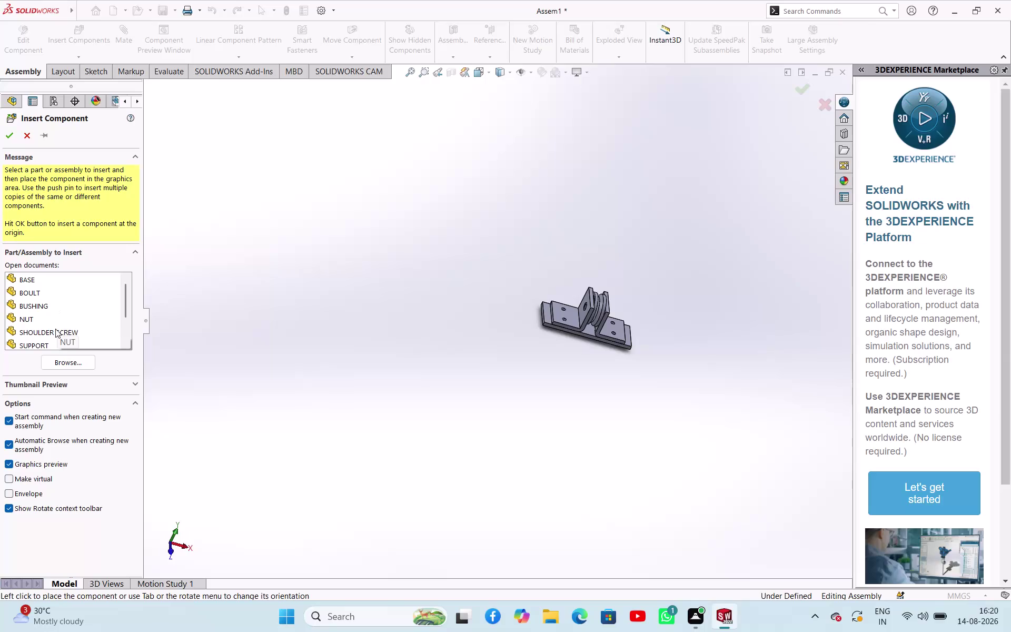
Insert the SHOULDER SCREW part from file and drop it below the base.
click(52, 331)
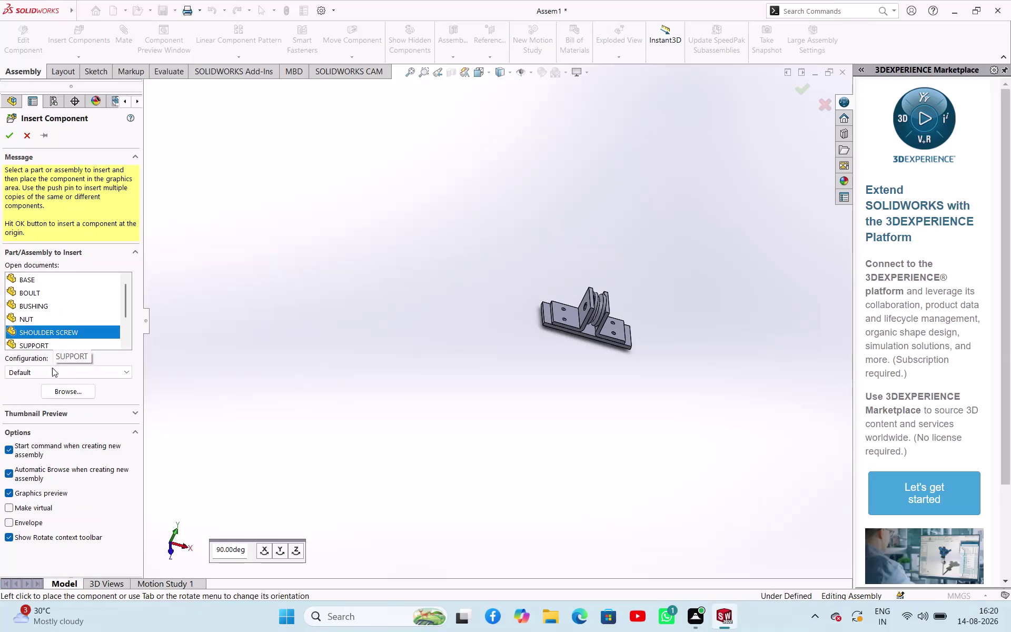
click(52, 391)
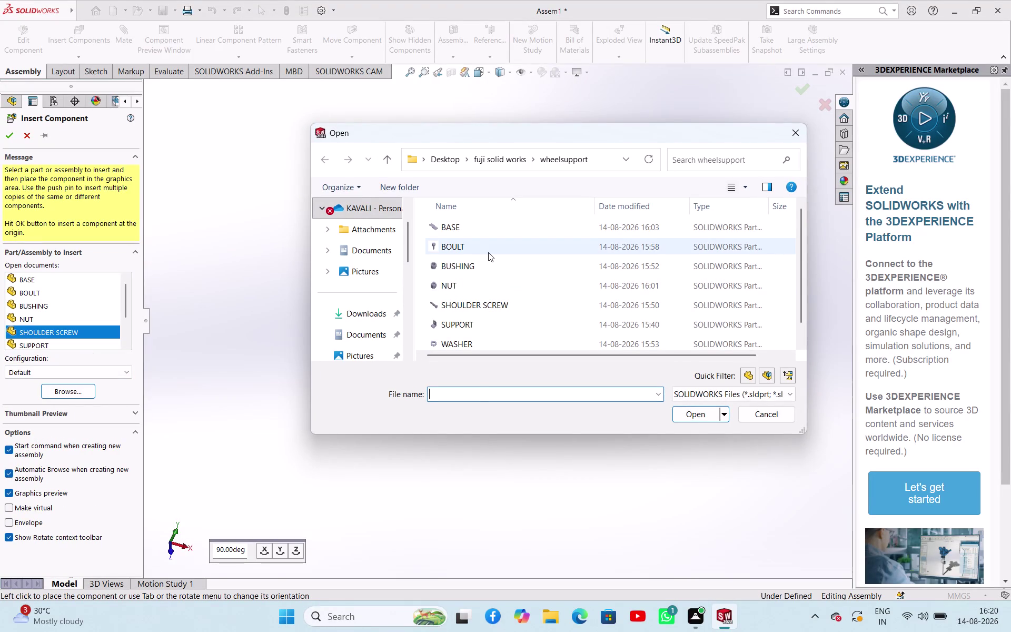
click(483, 301)
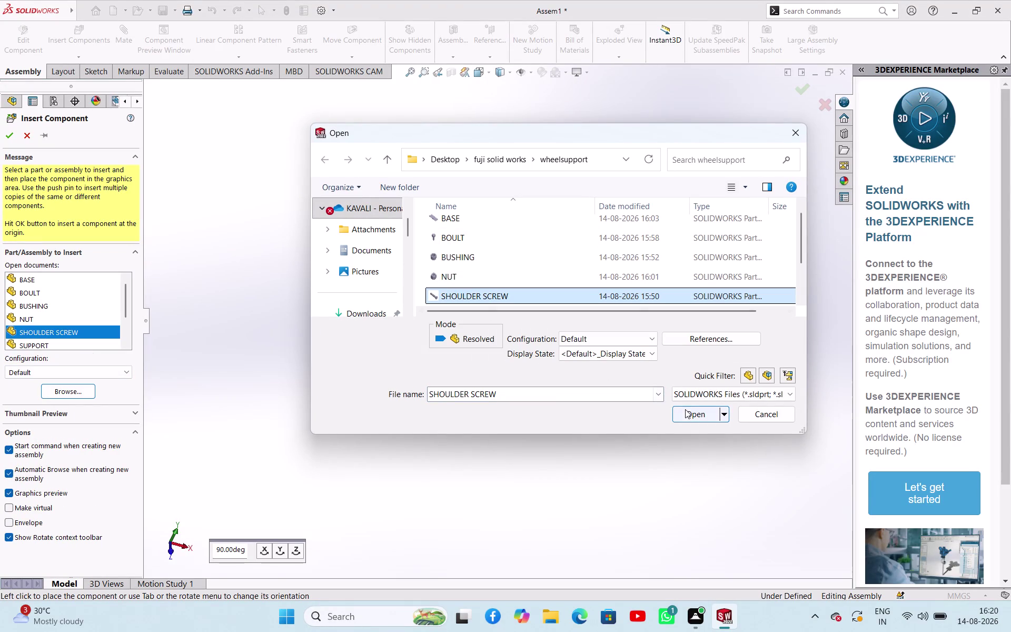
click(688, 411)
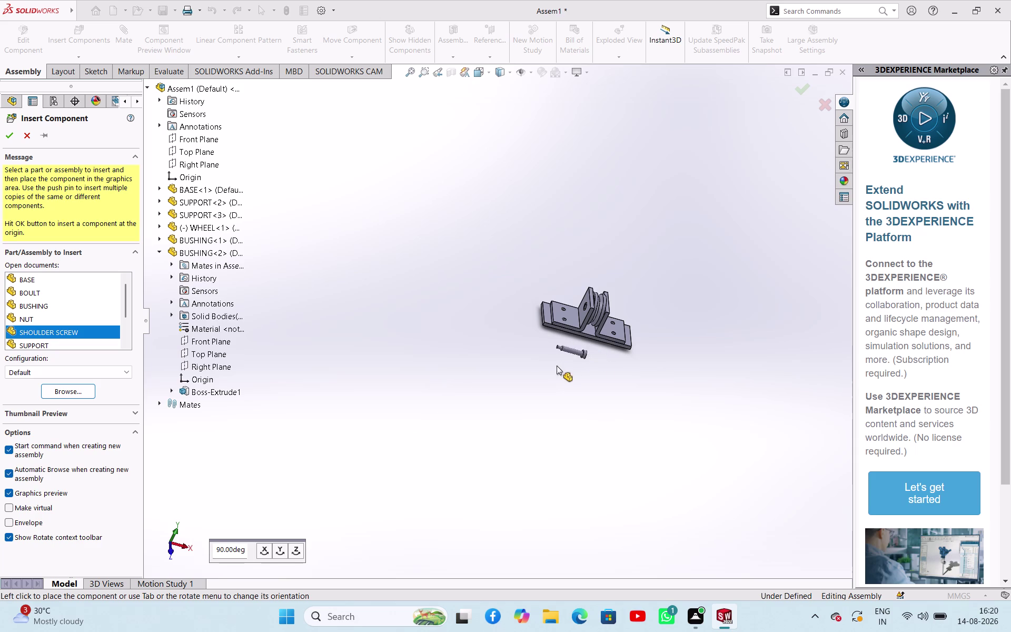
click(551, 369)
Mate the shoulder screw shank concentric with the bushing hole in the support.
scroll(up, 3)
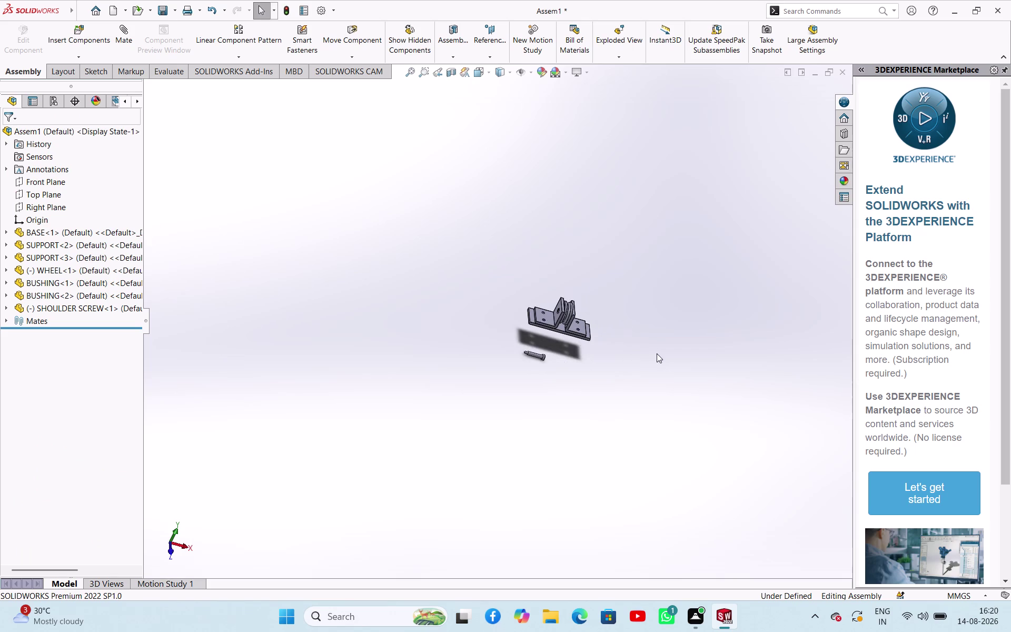
scroll(up, 3)
middle_drag(654, 328, 643, 271)
scroll(down, 3)
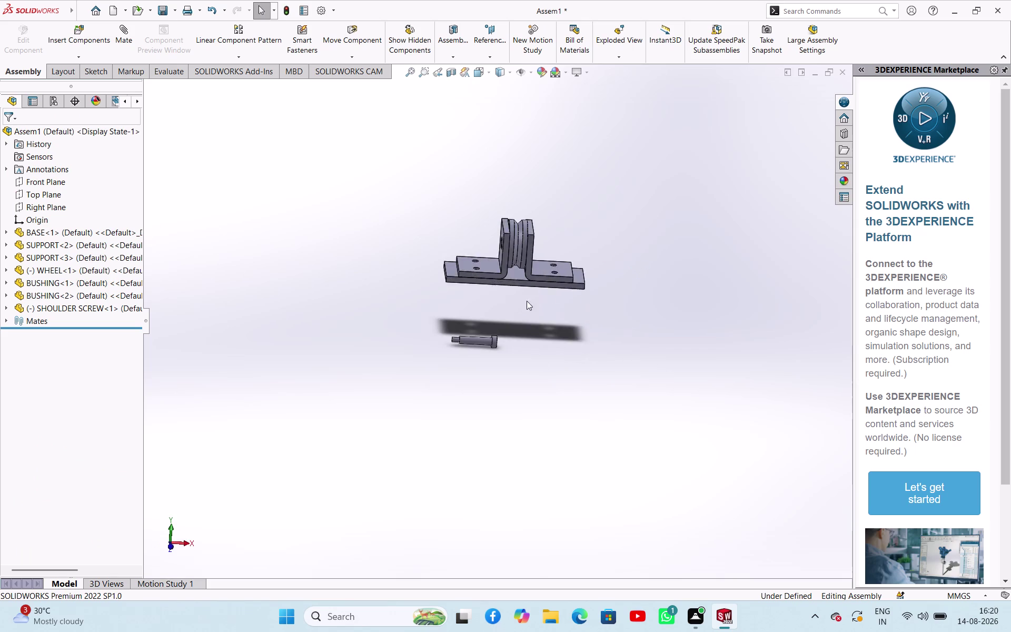
scroll(down, 3)
scroll(down, 3)
scroll(up, 3)
scroll(down, 3)
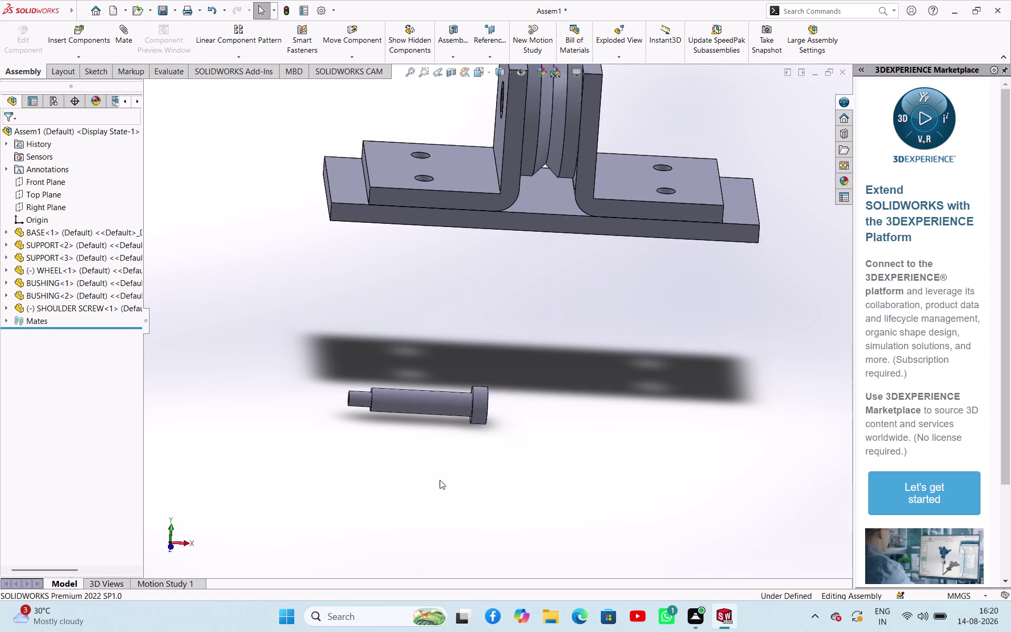
click(433, 399)
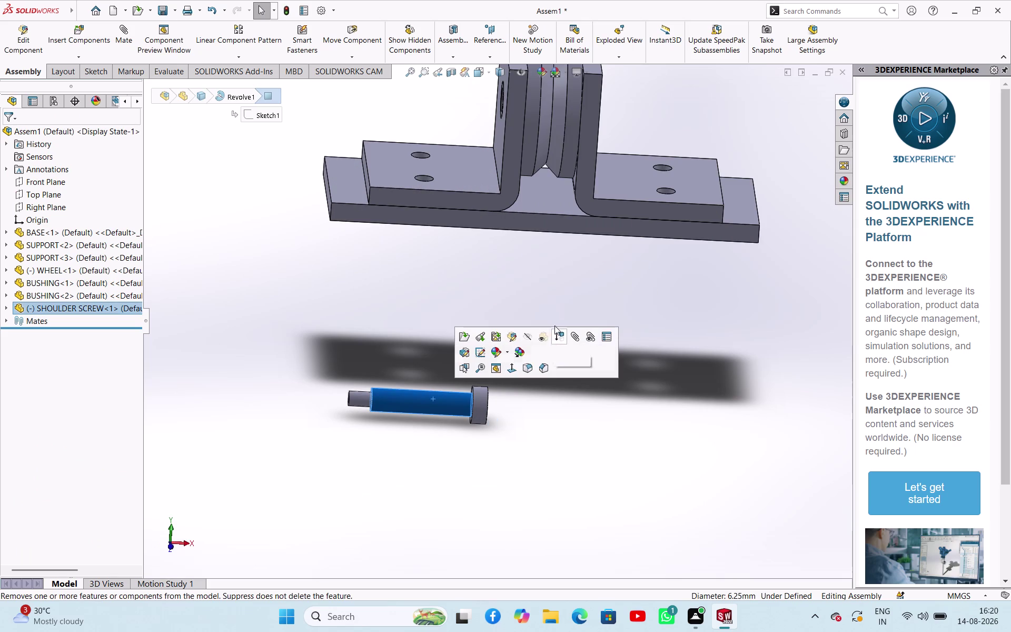
middle_drag(628, 103, 569, 127)
middle_drag(582, 118, 530, 147)
scroll(down, 3)
scroll(down, 3)
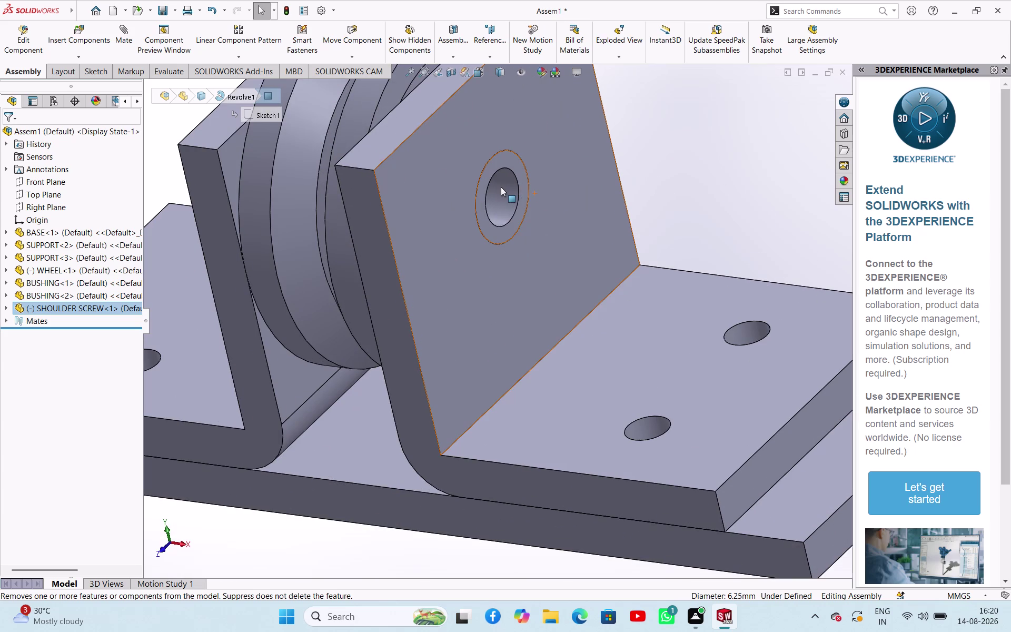
click(507, 191)
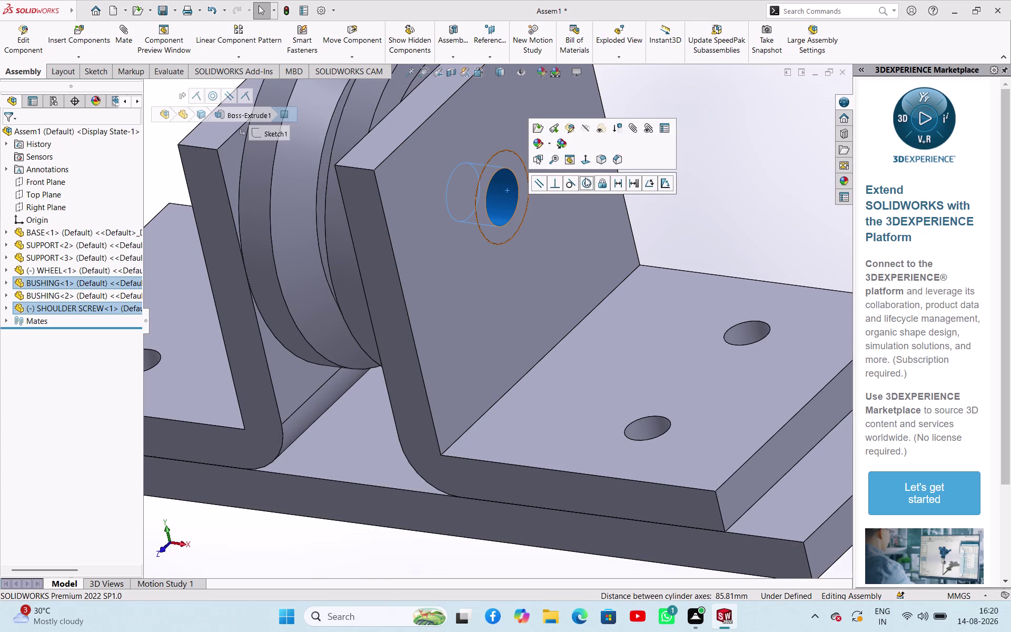
click(587, 178)
click(699, 123)
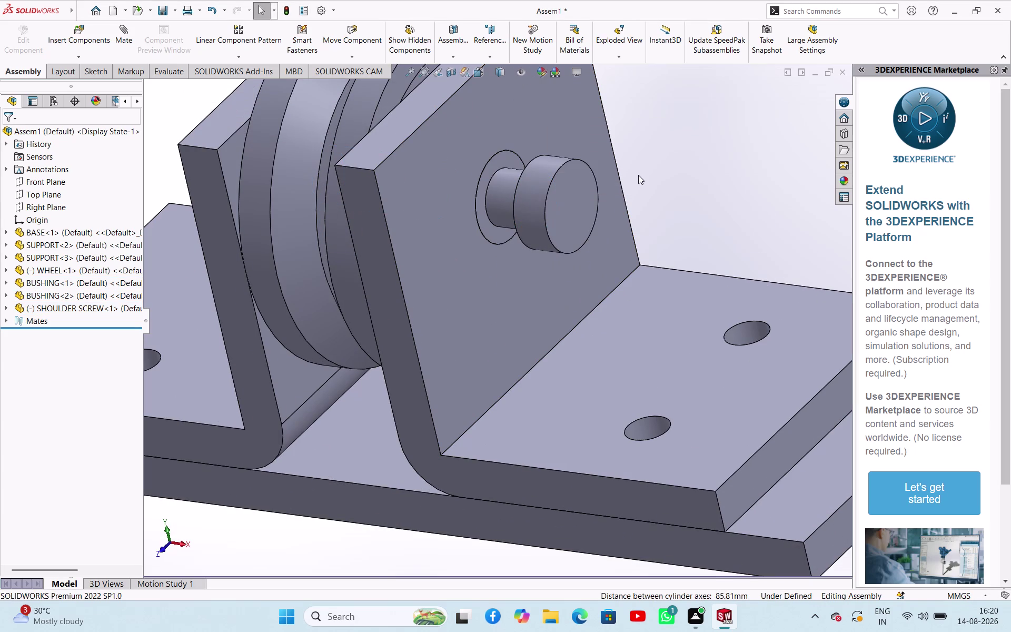
Make the screw head underside coincident with the bushing's end face.
middle_drag(643, 174, 714, 202)
scroll(down, 3)
scroll(up, 3)
middle_drag(726, 163, 663, 149)
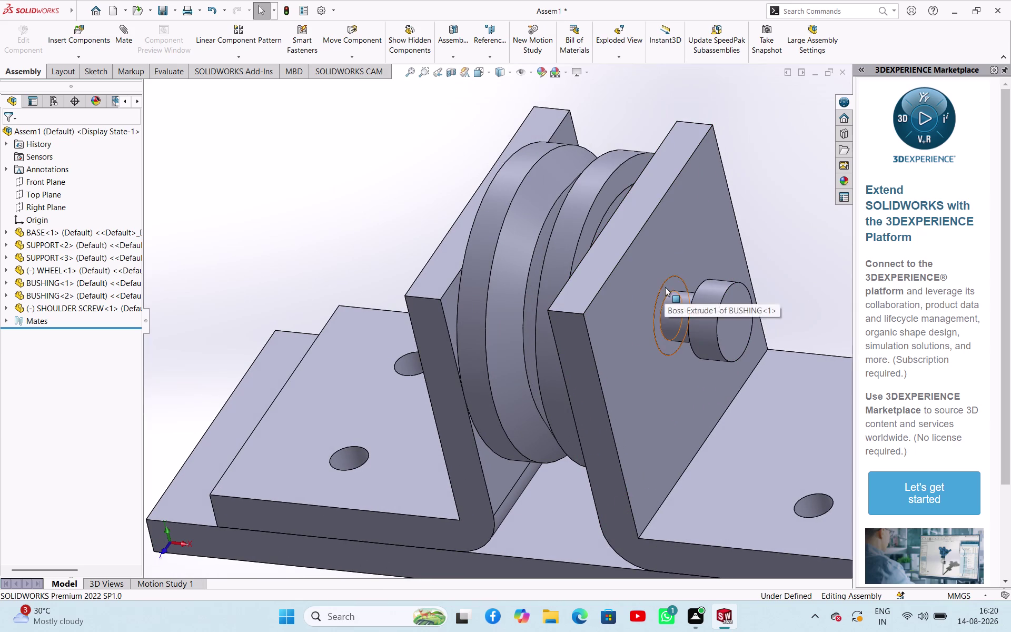
click(666, 287)
middle_drag(746, 175, 768, 185)
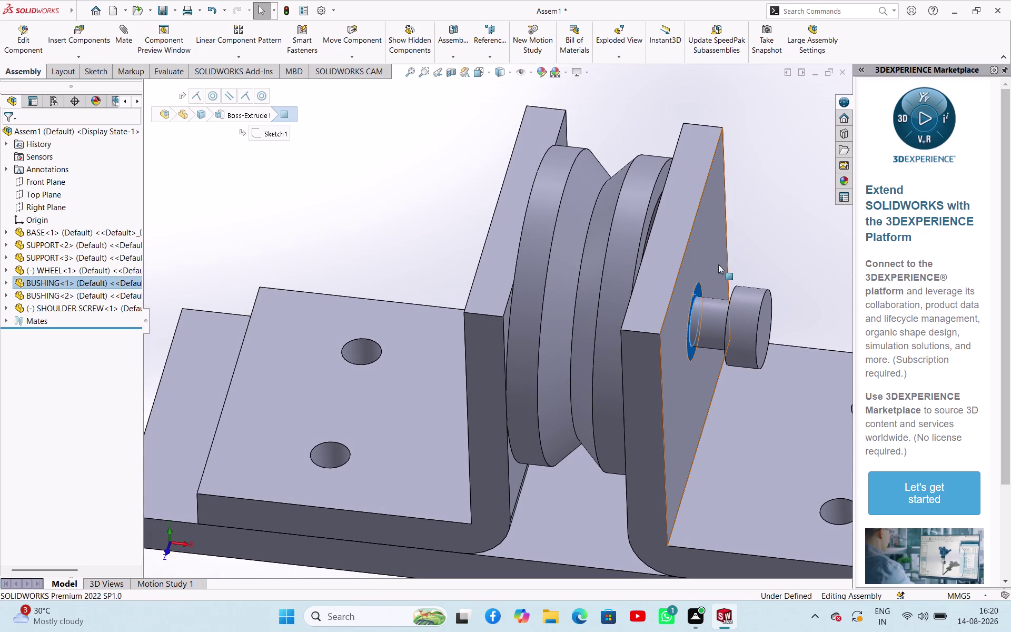
middle_drag(756, 251, 608, 195)
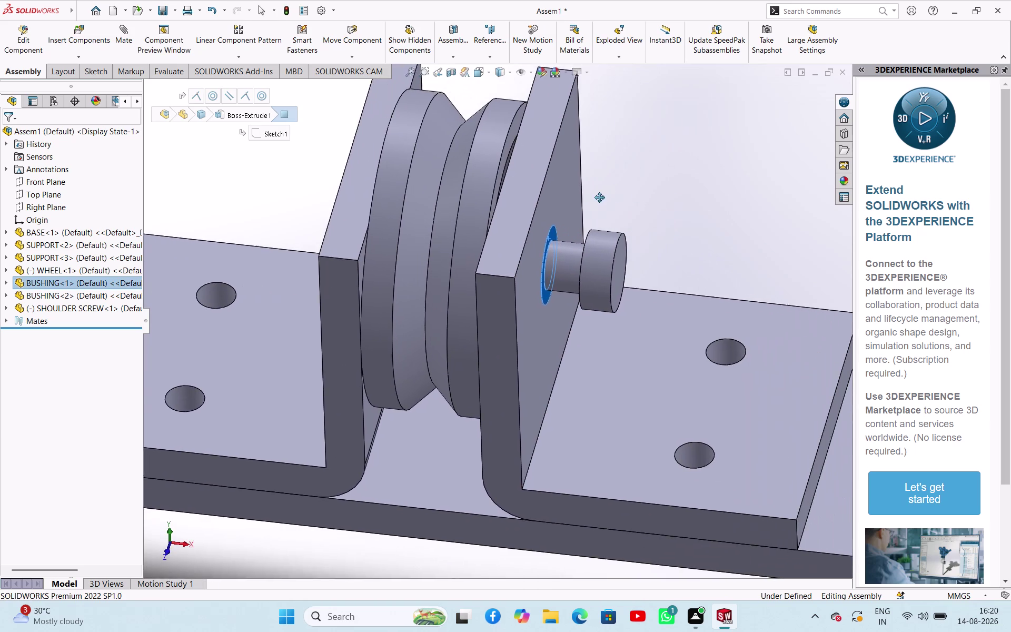
middle_drag(607, 194, 587, 201)
middle_drag(593, 179, 629, 216)
scroll(down, 3)
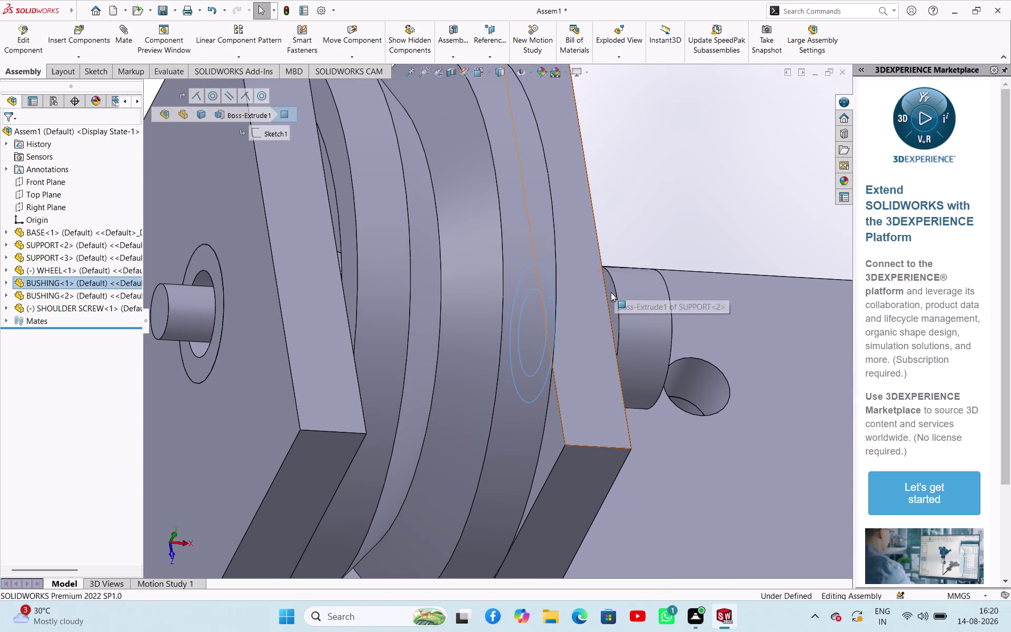
click(610, 291)
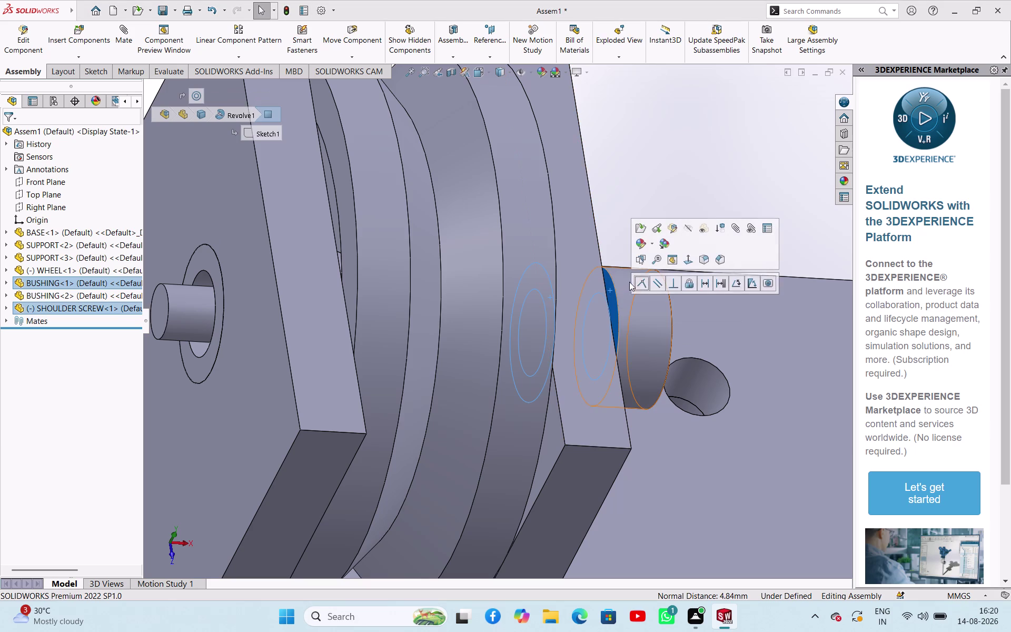
click(640, 282)
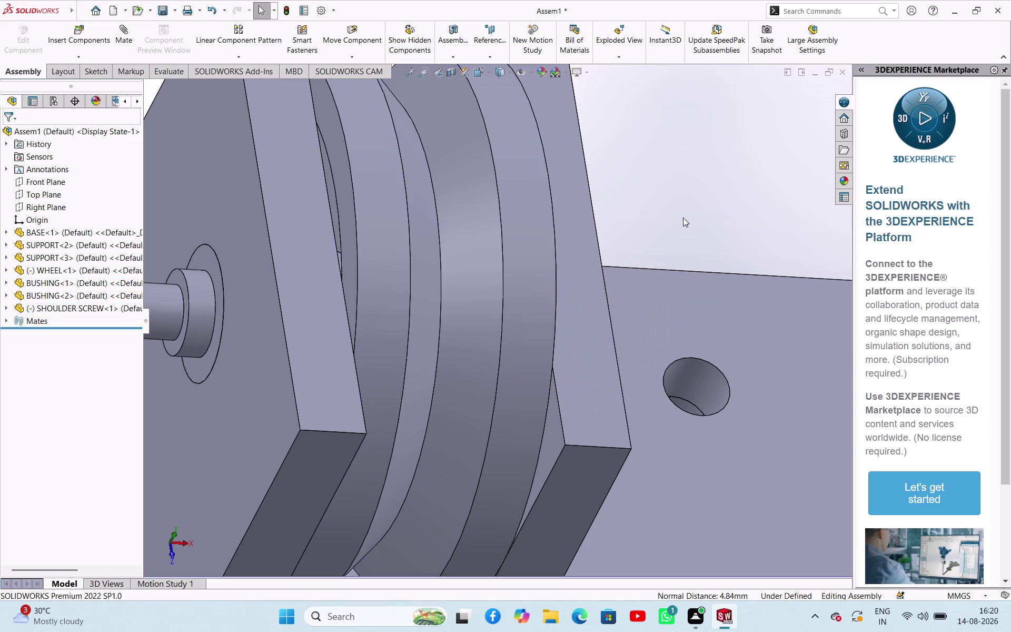
click(691, 184)
scroll(up, 3)
scroll(down, 3)
scroll(up, 3)
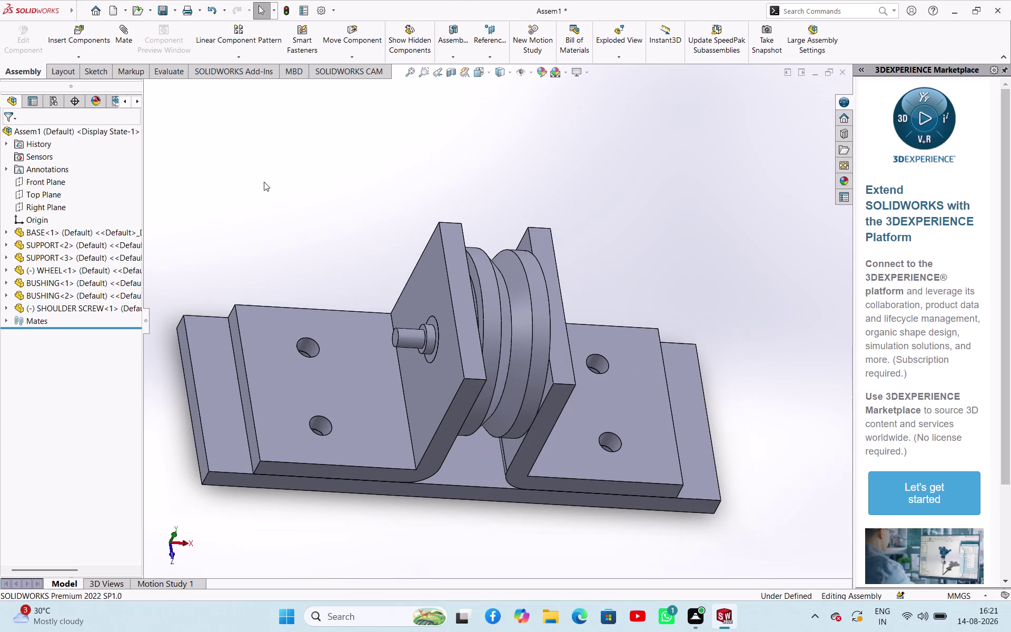
click(125, 44)
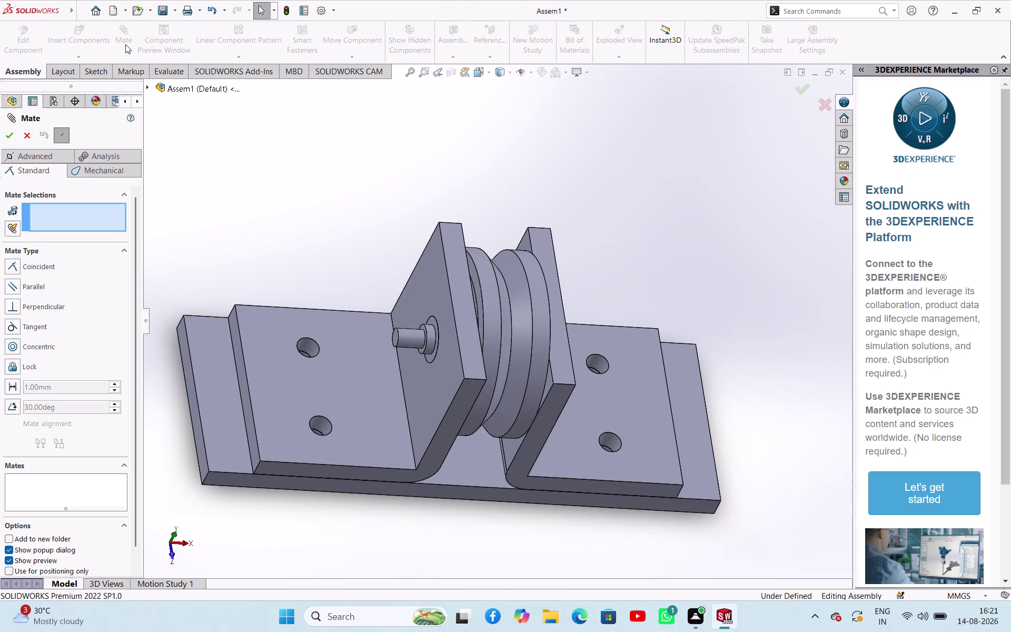
Apply a Parallel mate between SHOULDER SCREW's Top Plane and the assembly Top Plane.
click(146, 87)
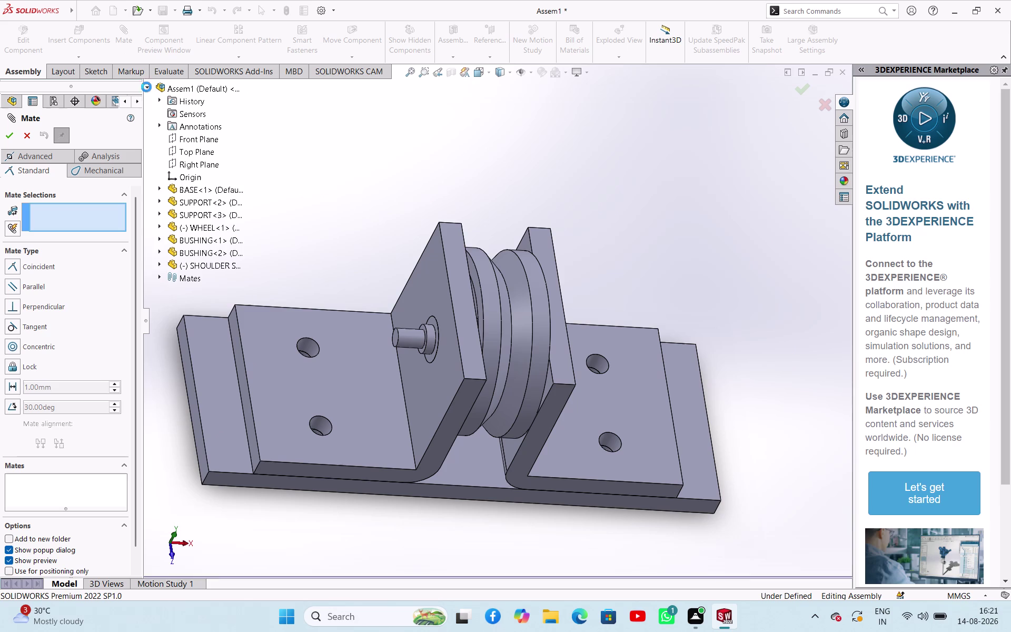
click(159, 261)
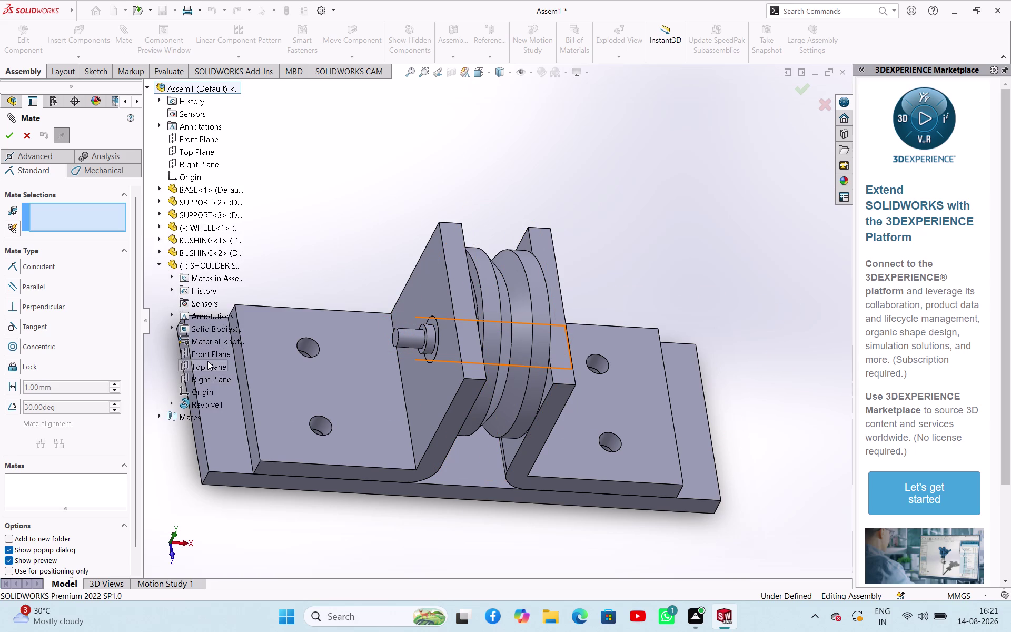
click(208, 361)
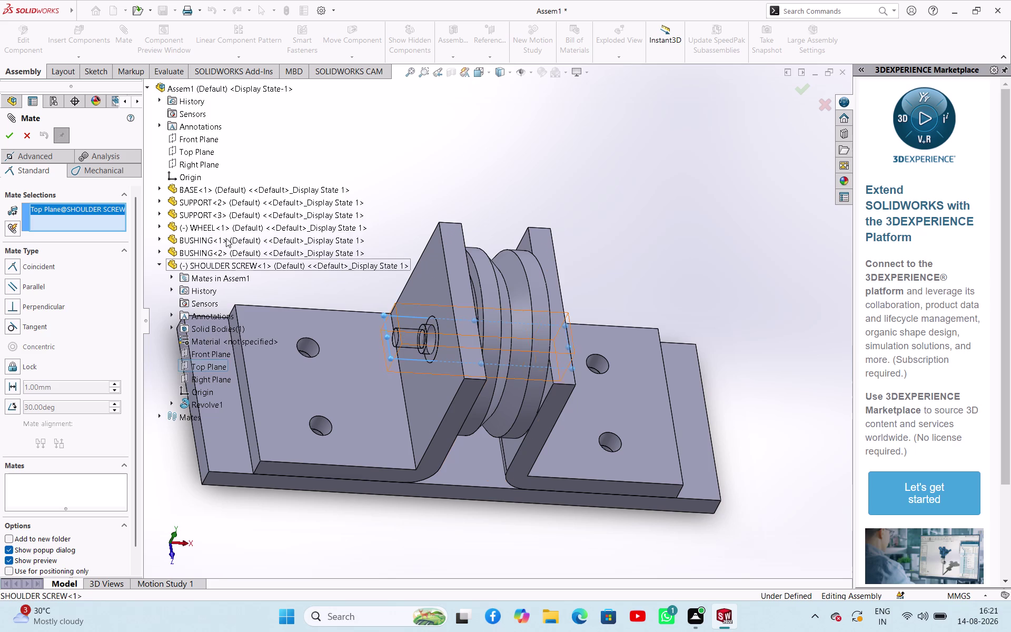
click(196, 153)
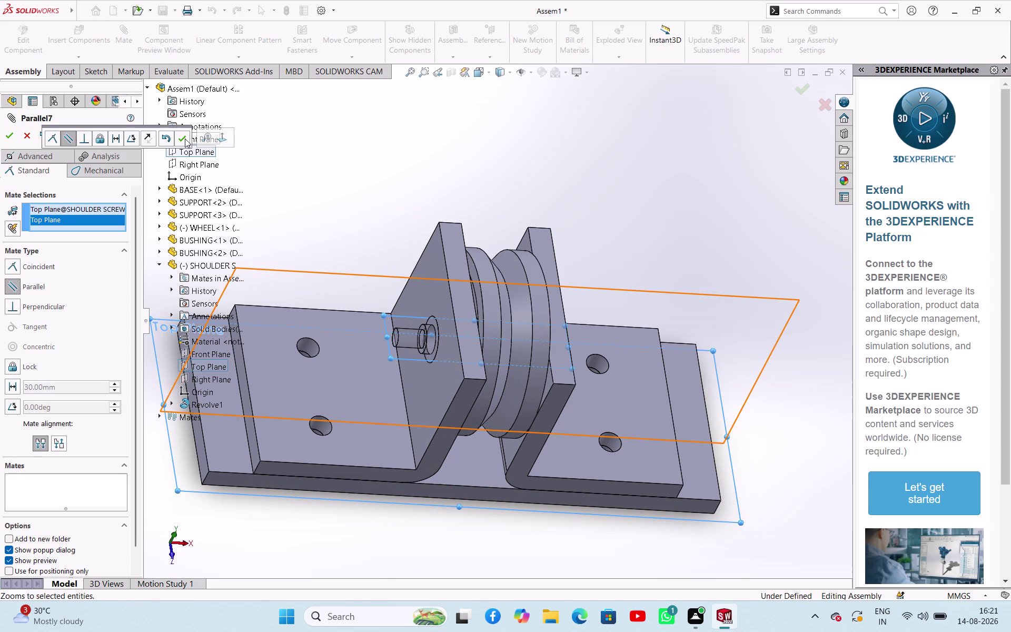
click(185, 139)
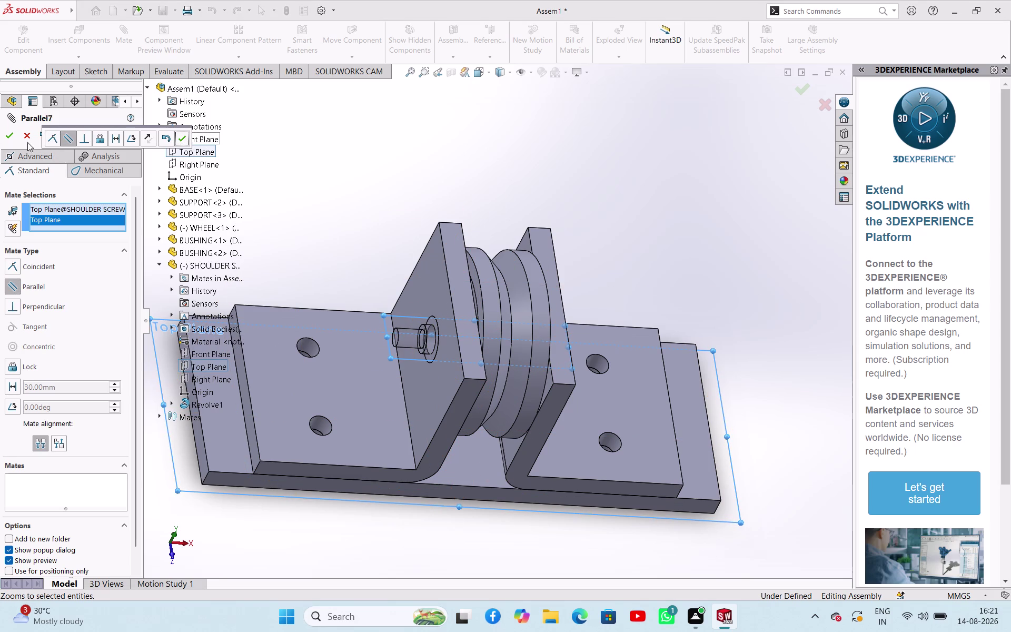
click(25, 134)
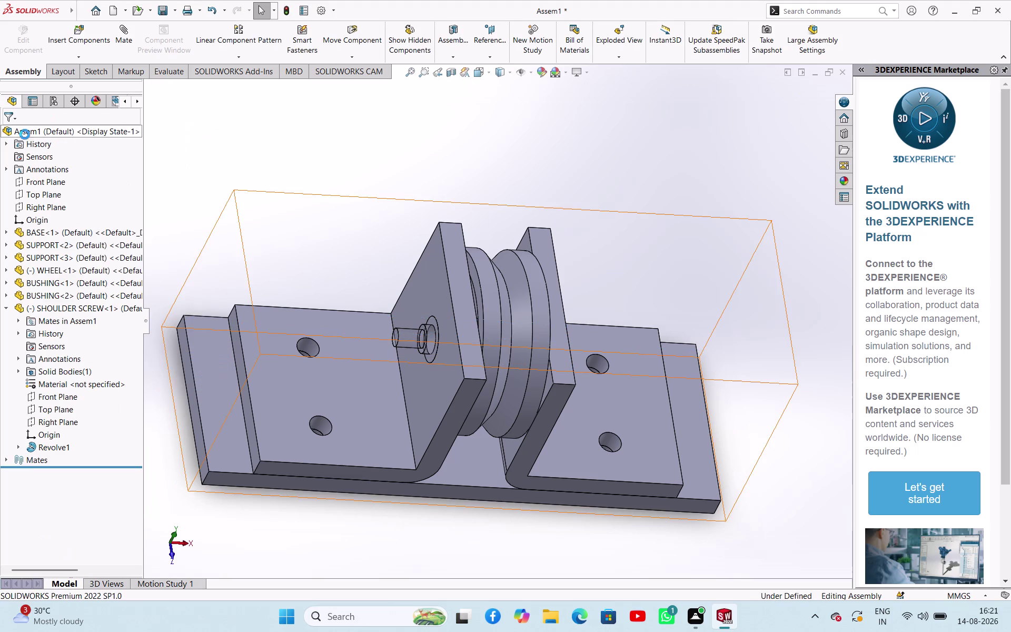
click(314, 183)
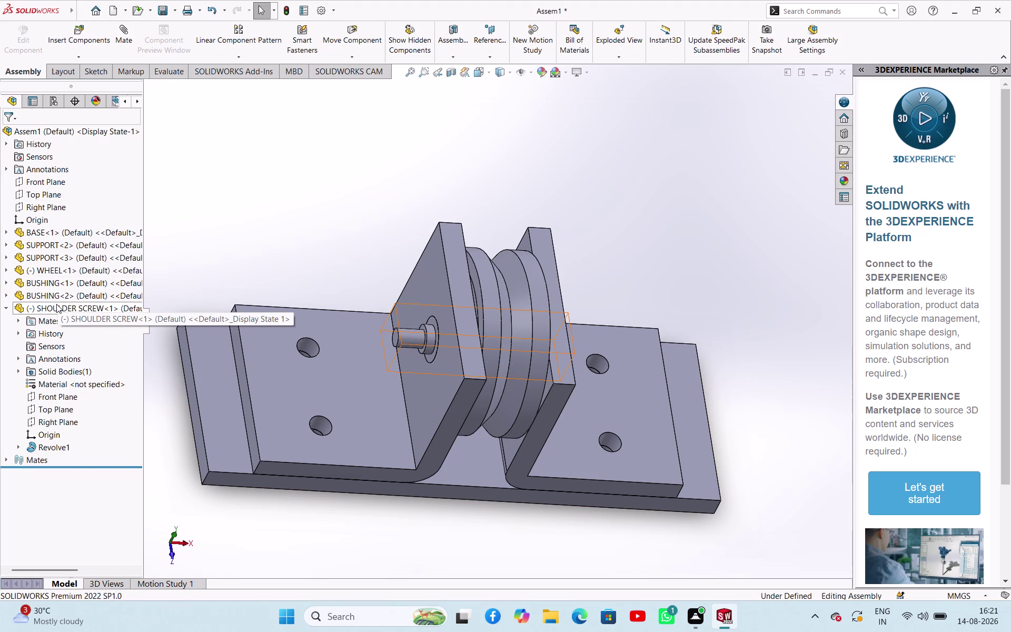
click(132, 45)
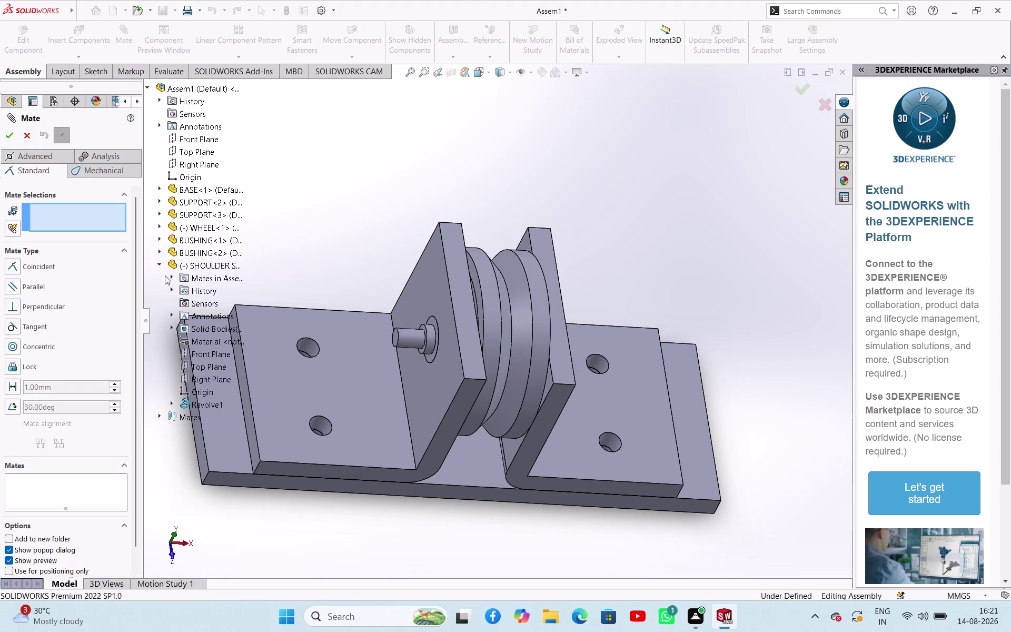
Make the shoulder screw's Front Plane coincident with the assembly Front Plane.
click(202, 358)
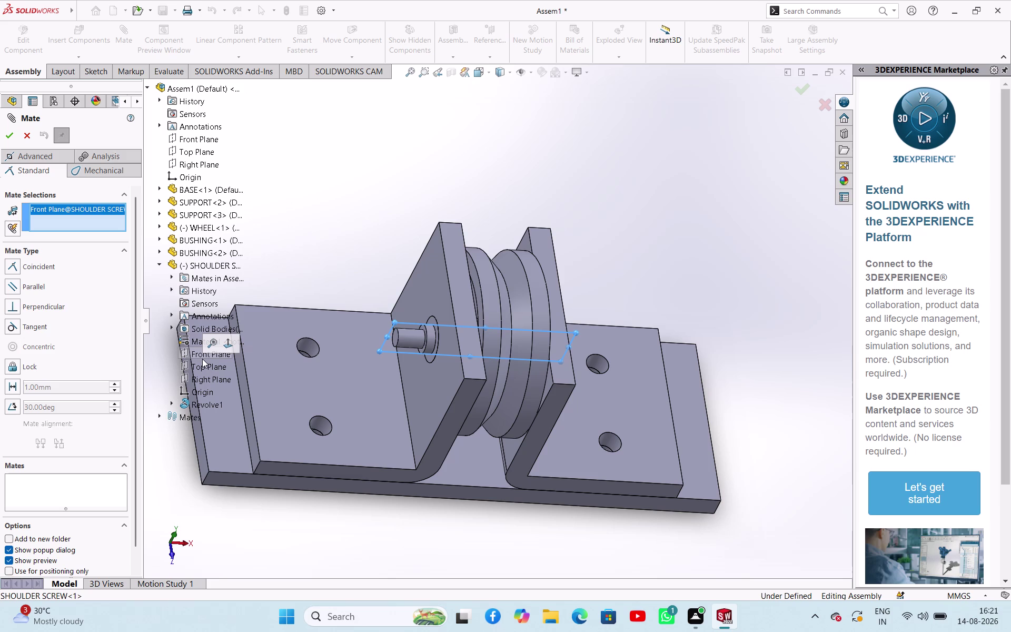
click(197, 140)
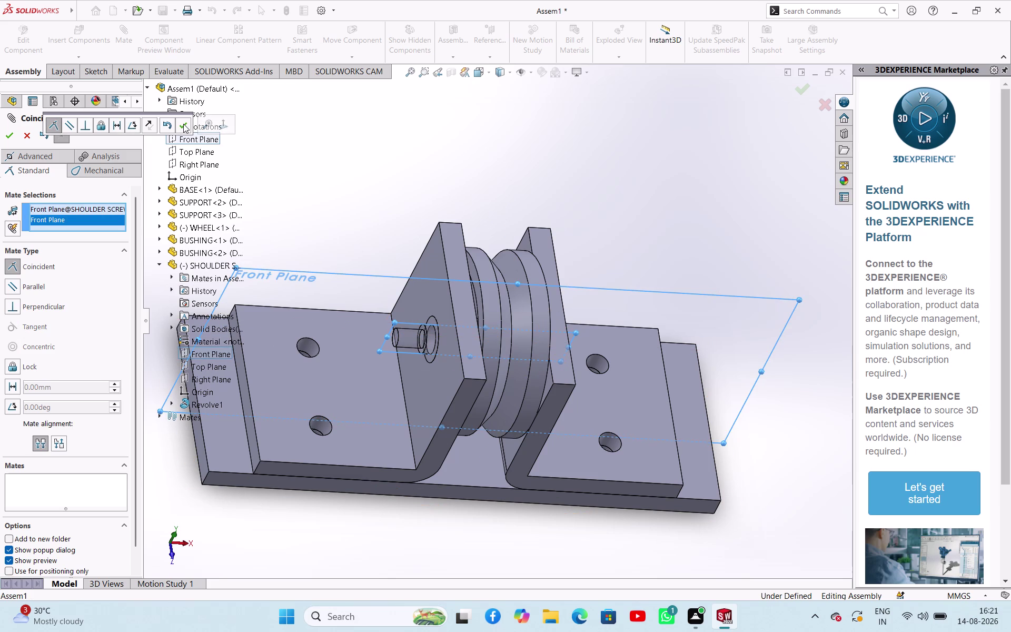
click(183, 124)
click(15, 137)
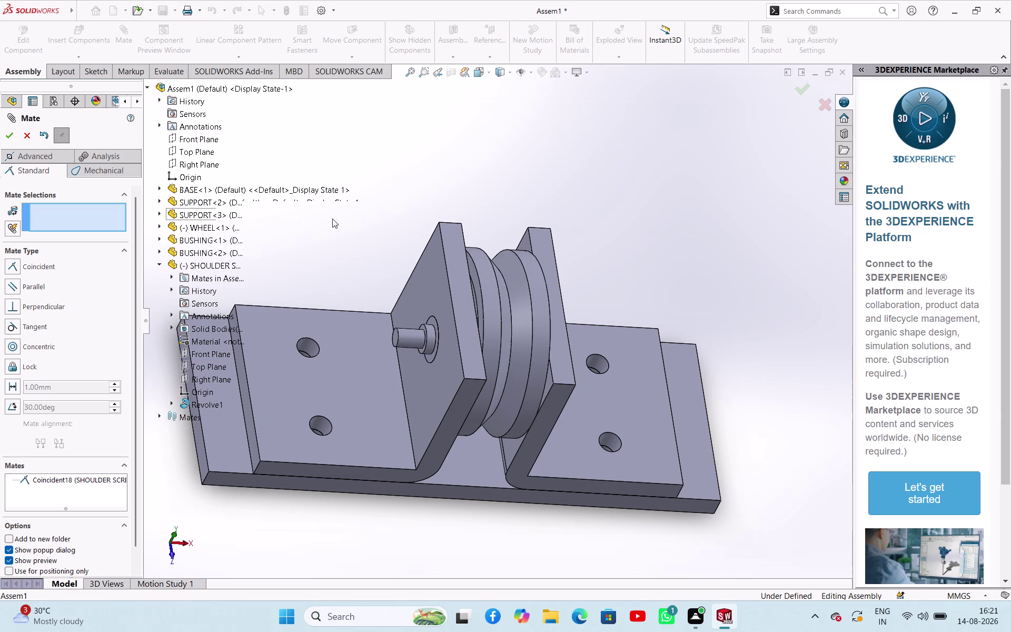
click(332, 219)
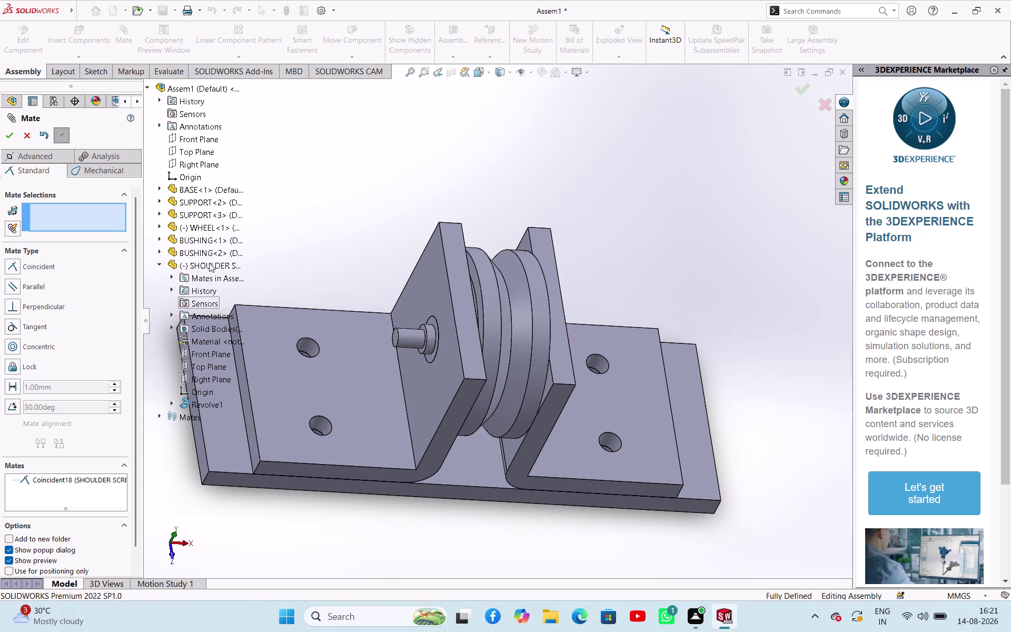
Make the assembly Right Plane coincident with the shoulder screw's Right Plane.
click(196, 164)
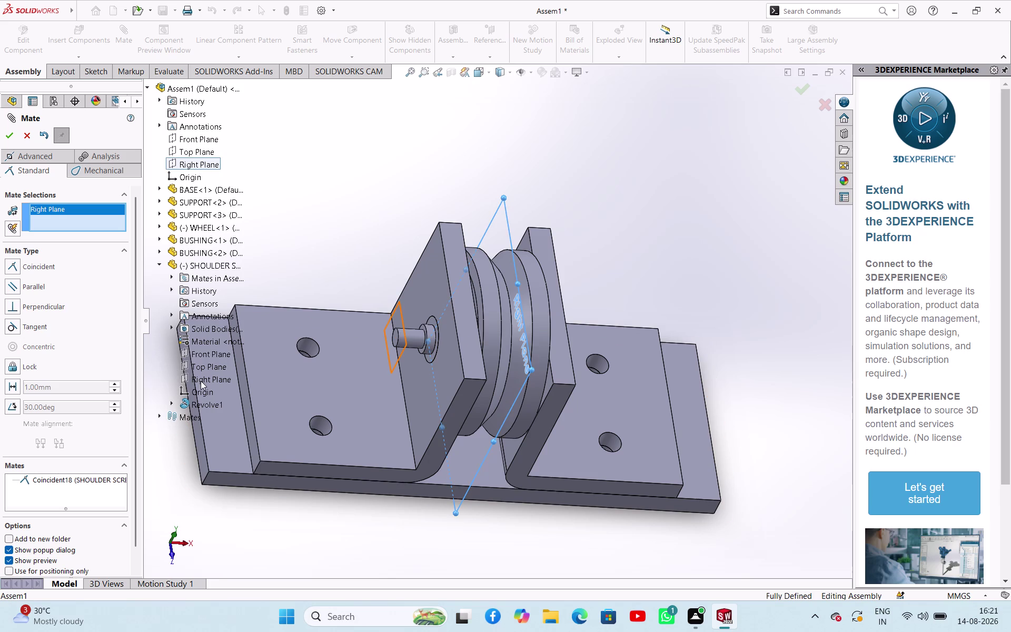
click(201, 380)
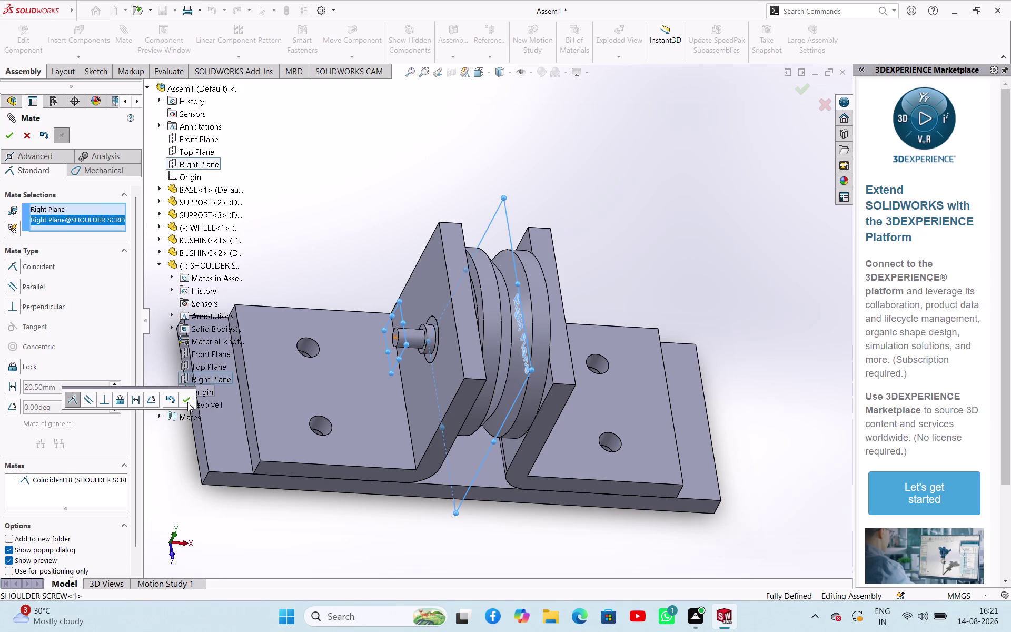
click(187, 403)
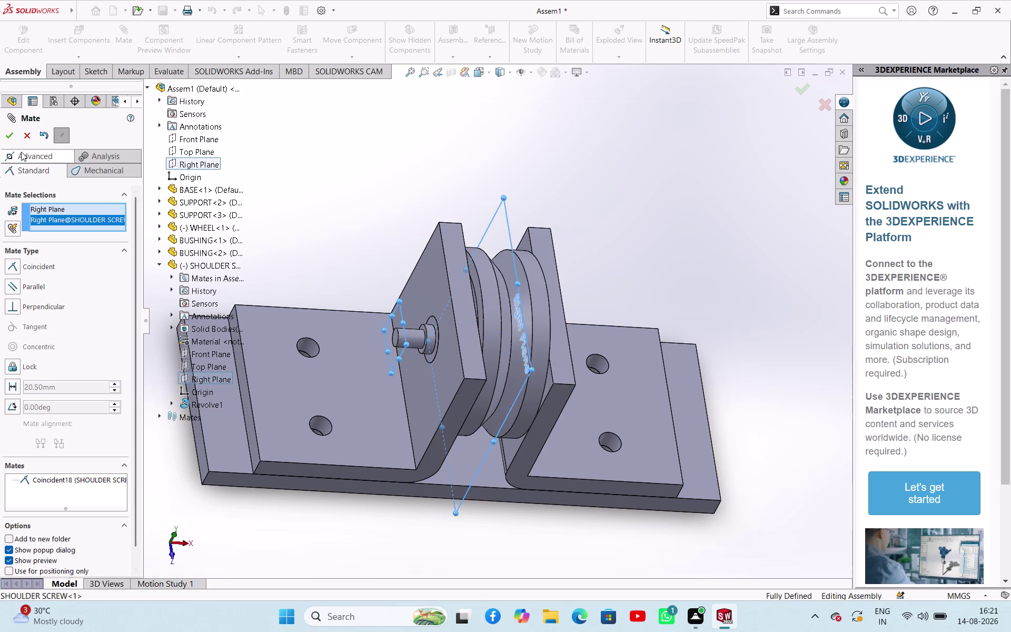
click(14, 136)
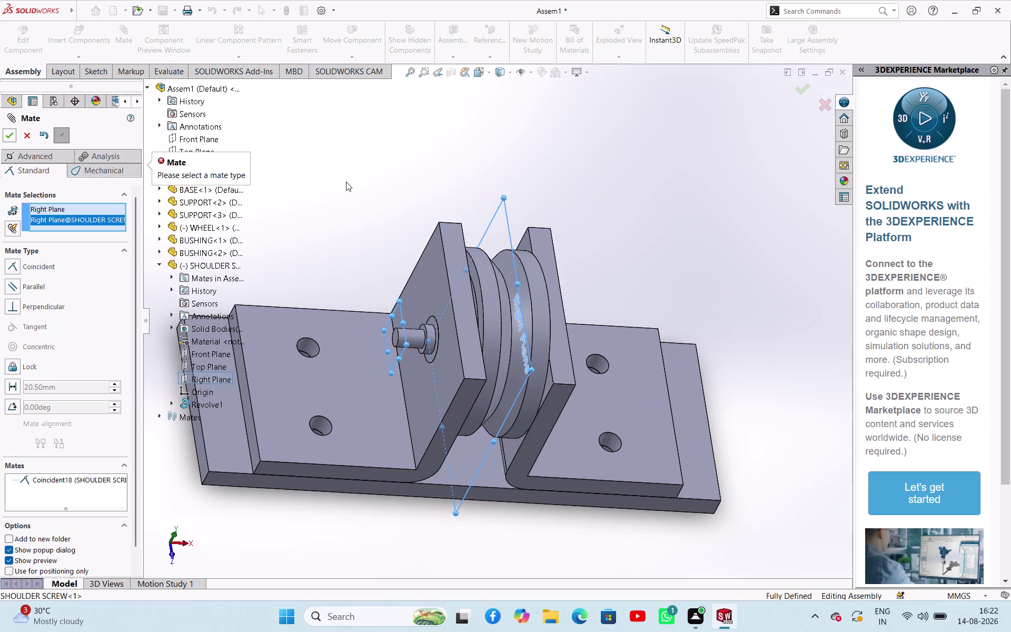
click(343, 174)
click(189, 150)
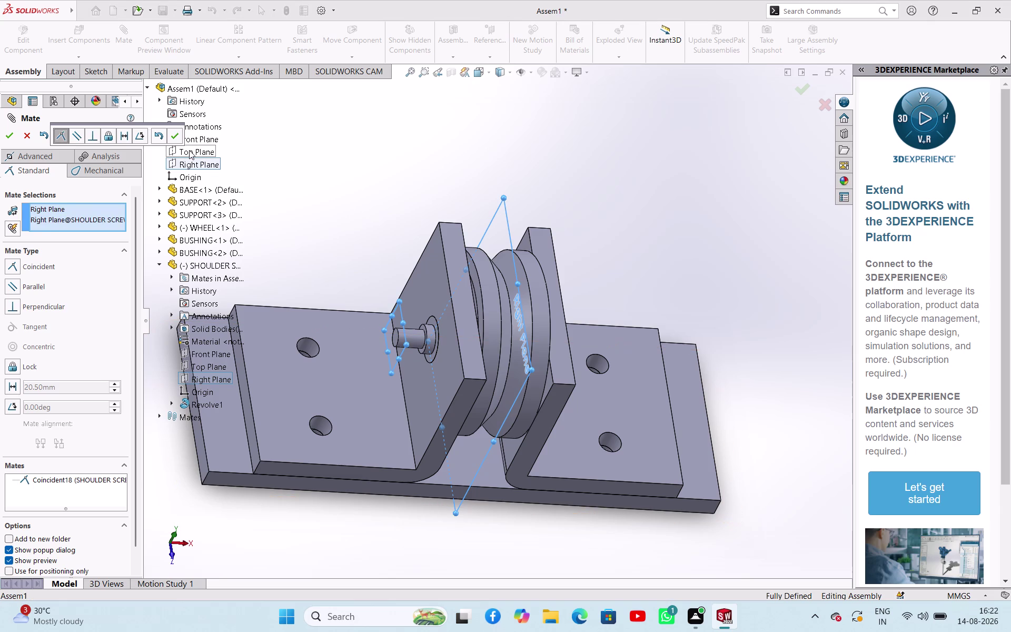
click(510, 159)
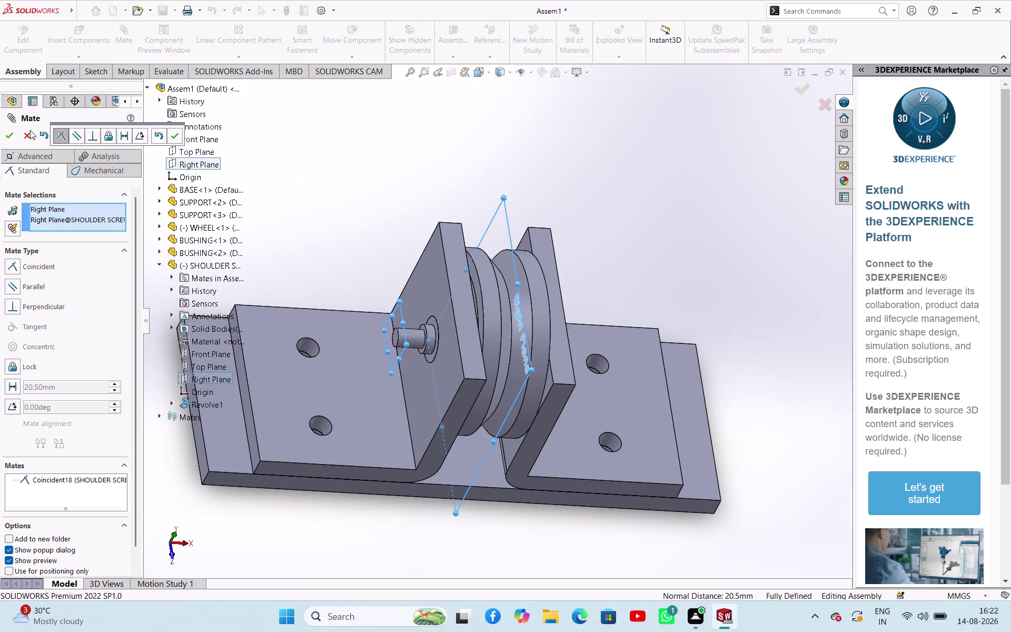
click(30, 130)
click(334, 213)
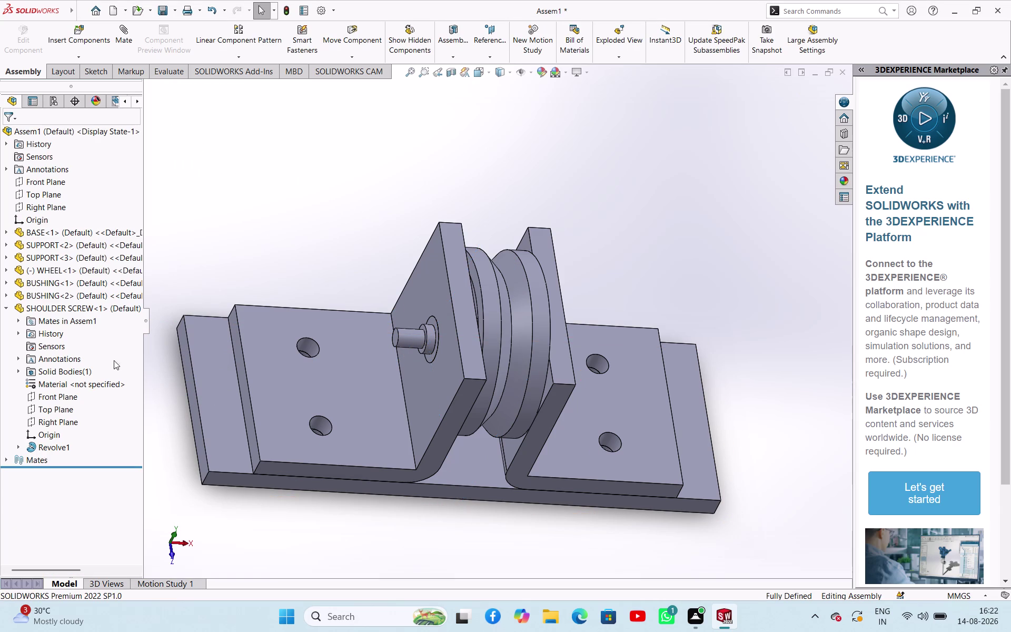
Collapse the shoulder screw in the tree and orbit to review the assembly.
click(7, 309)
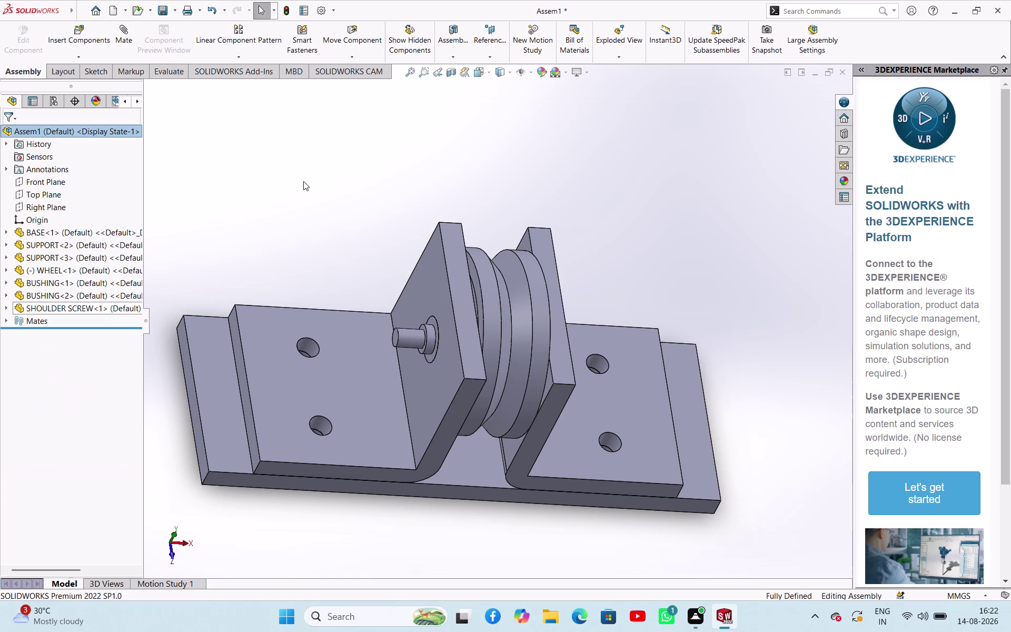
click(316, 165)
middle_drag(387, 196, 416, 182)
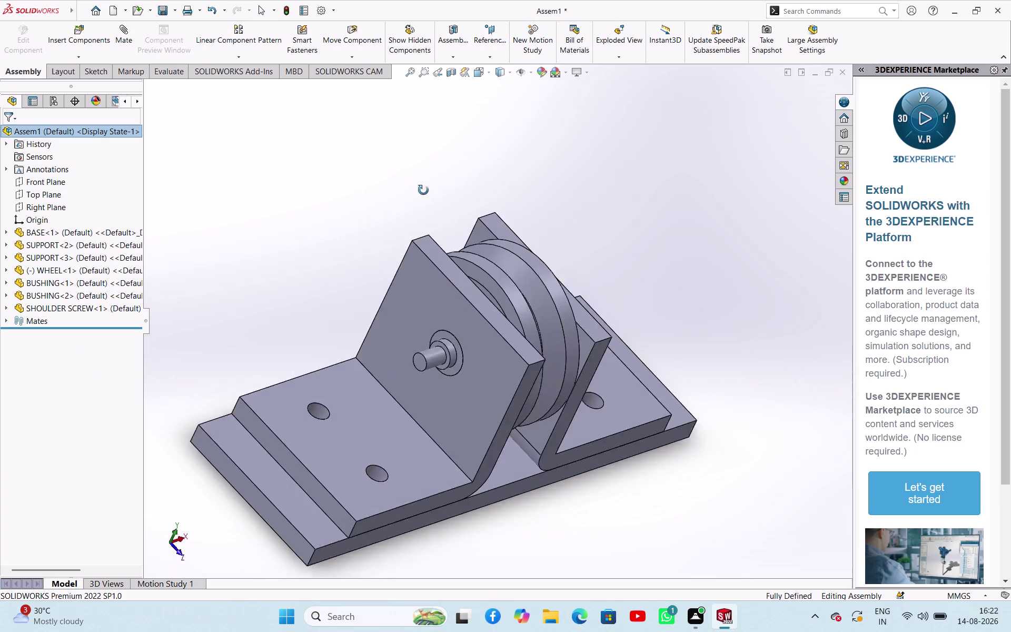
middle_drag(417, 182, 328, 190)
click(83, 55)
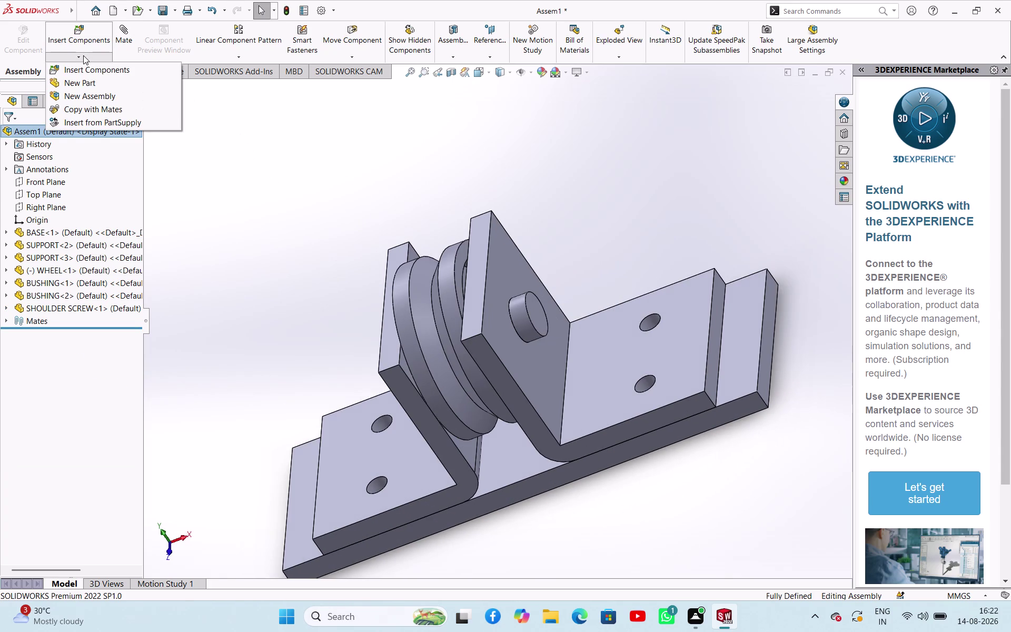
Insert the BOULT hex bolt part into the assembly.
click(83, 76)
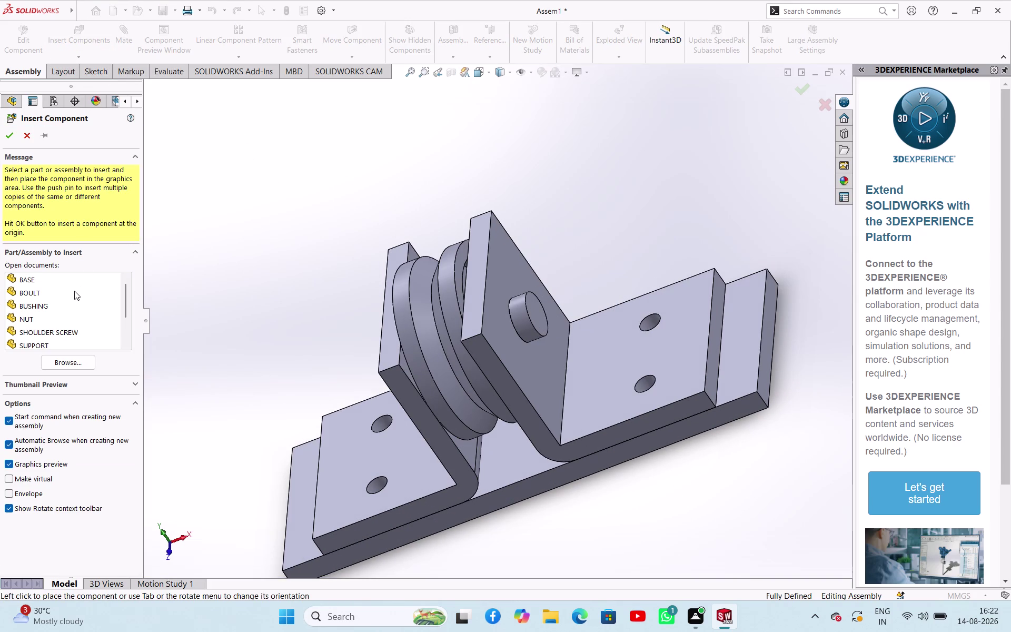
scroll(up, 3)
click(59, 297)
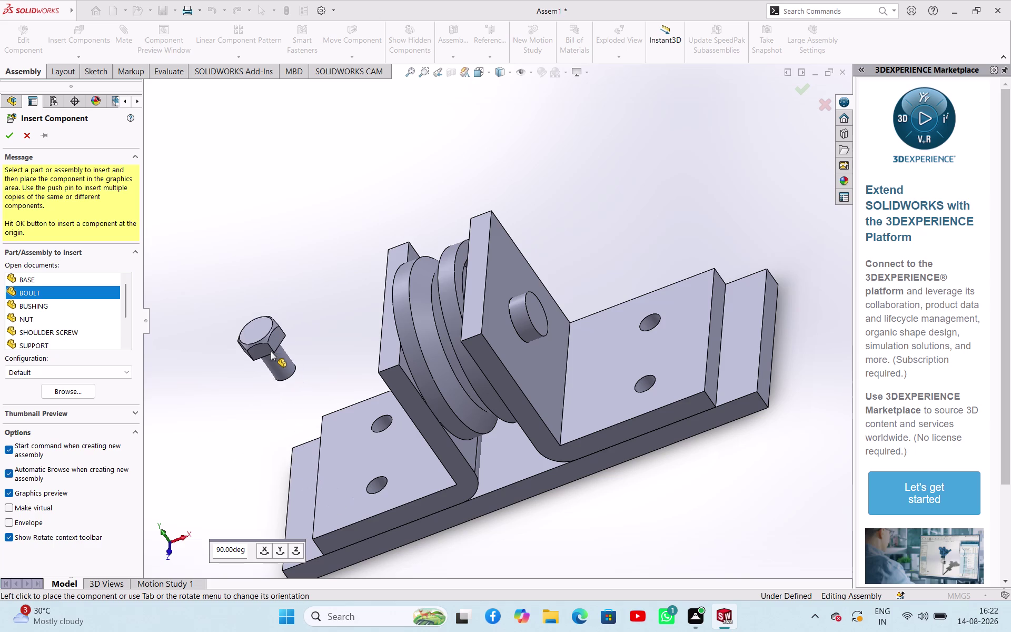
click(264, 338)
Mate the bolt shank concentric with a mounting hole in the support.
middle_drag(297, 270, 321, 256)
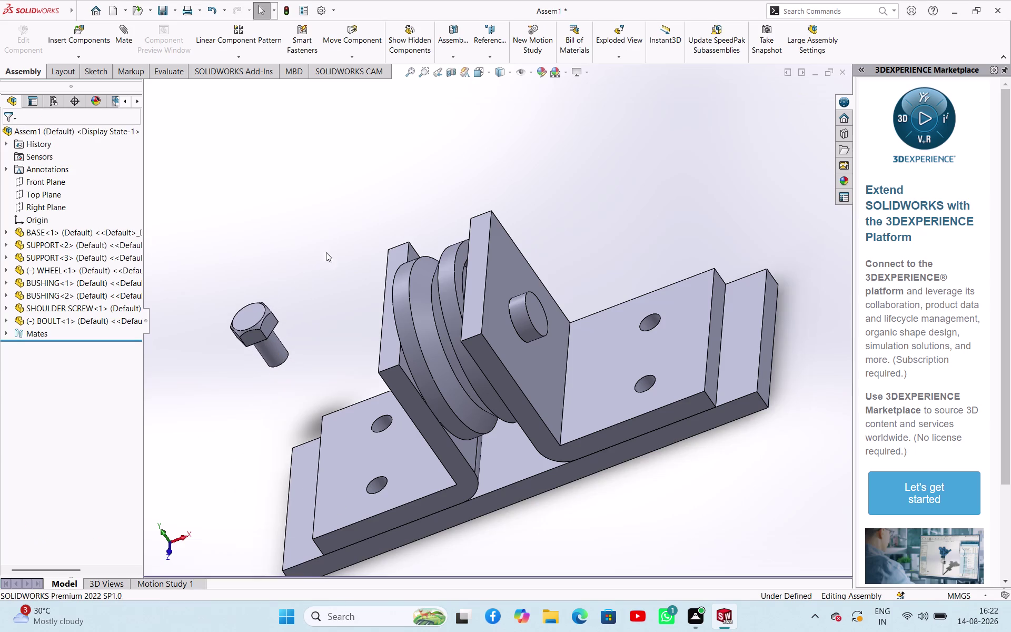
middle_drag(321, 257, 394, 142)
scroll(down, 3)
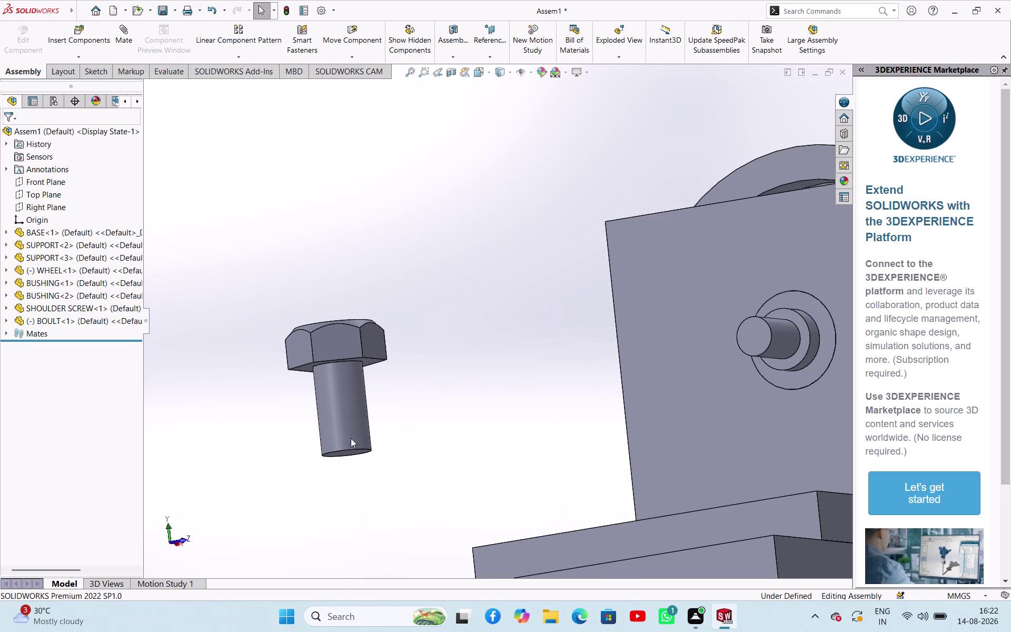
click(361, 448)
scroll(up, 3)
scroll(up, 3)
middle_drag(532, 390, 528, 399)
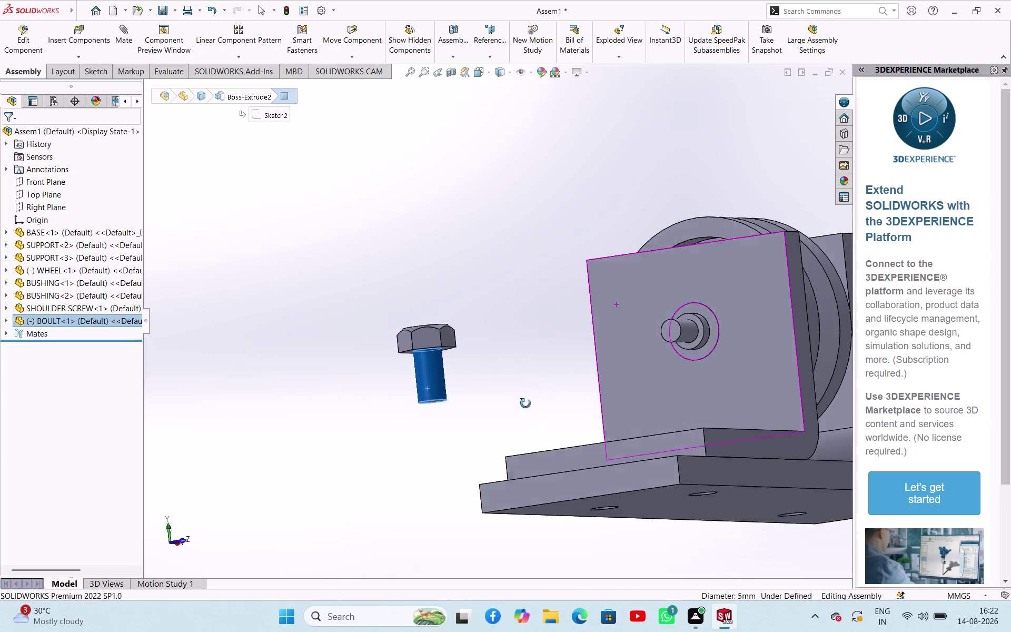
middle_drag(529, 399, 521, 508)
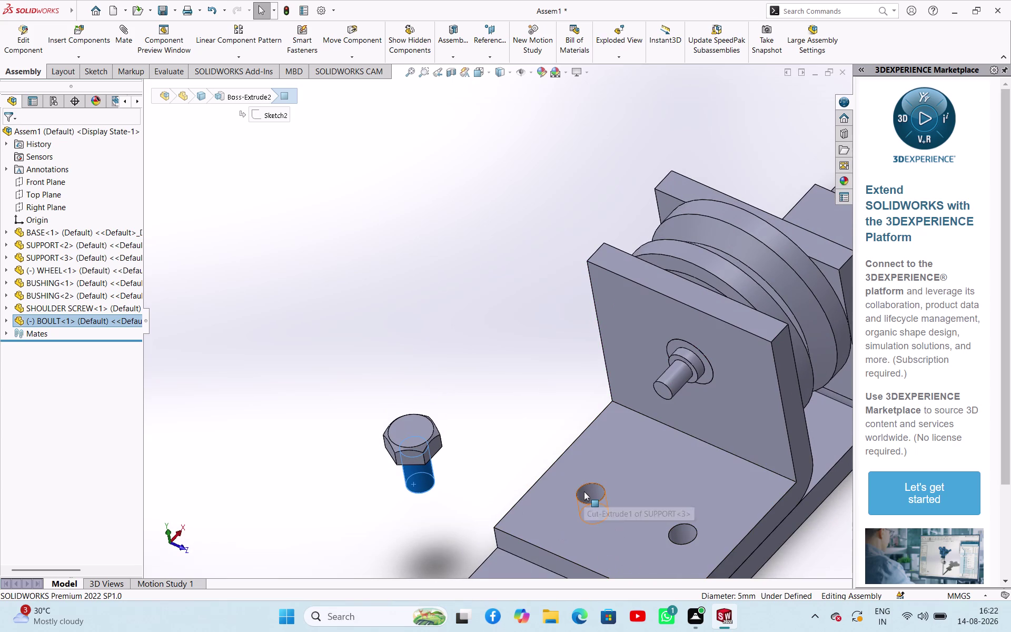
click(584, 491)
click(662, 483)
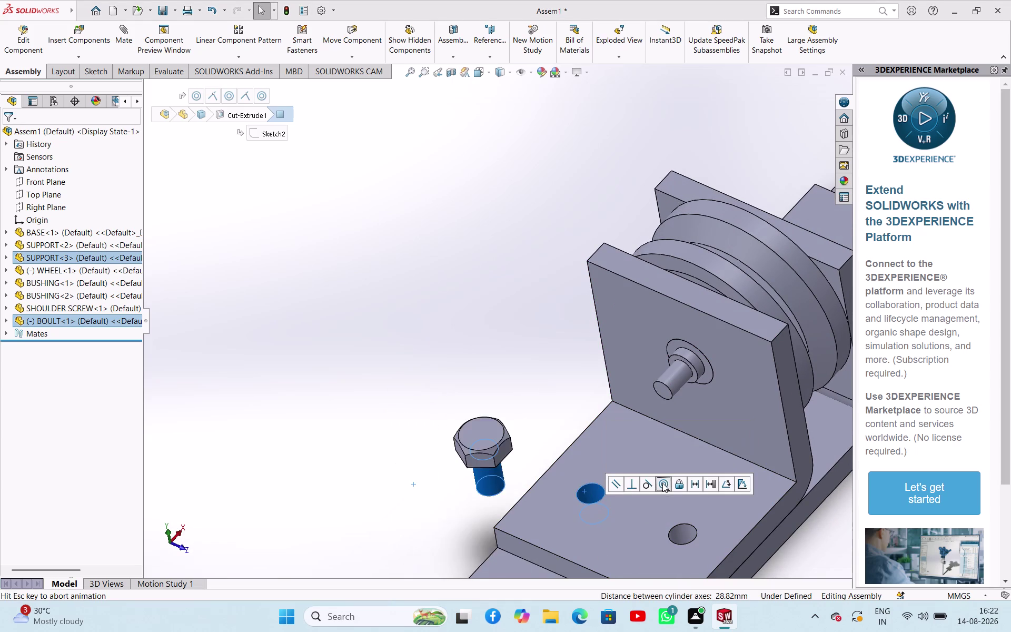
click(432, 422)
middle_drag(438, 422, 446, 385)
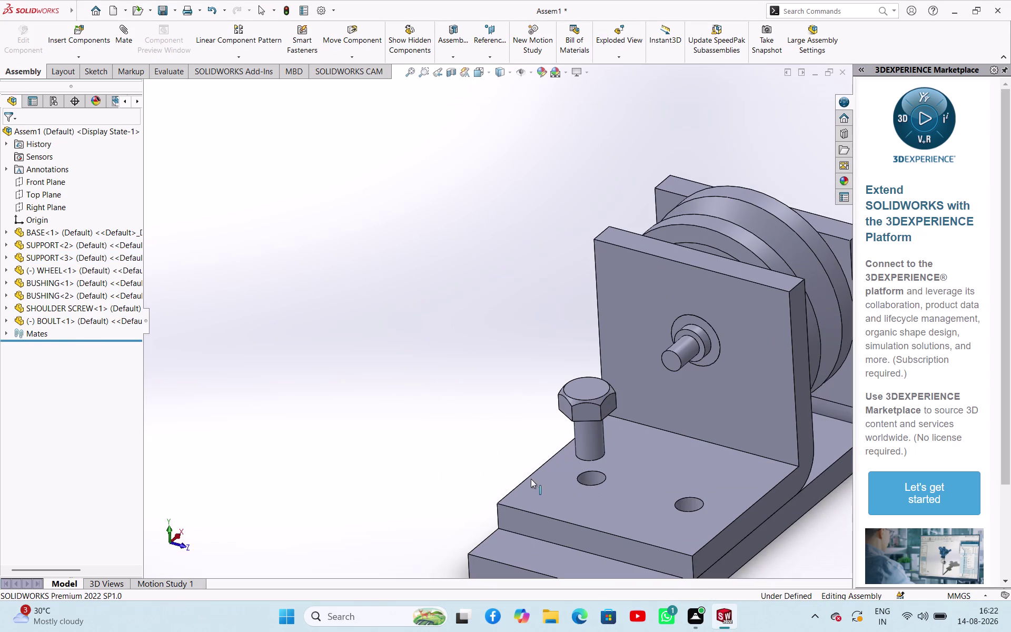
Seat the bolt head underside coincident with the support's face.
click(538, 490)
middle_drag(473, 430, 505, 298)
scroll(down, 3)
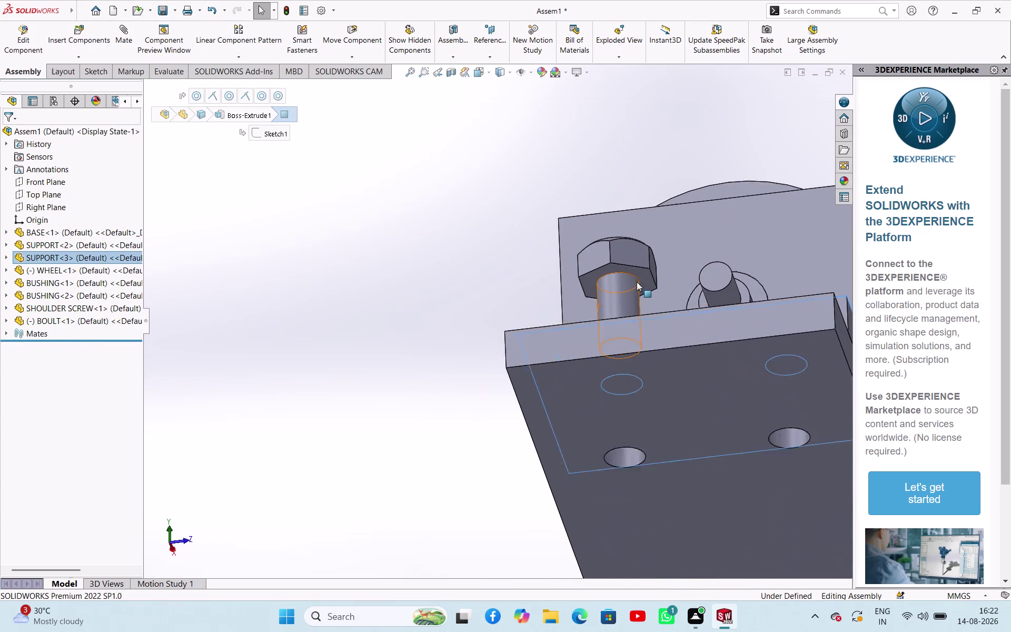
scroll(down, 3)
click(573, 281)
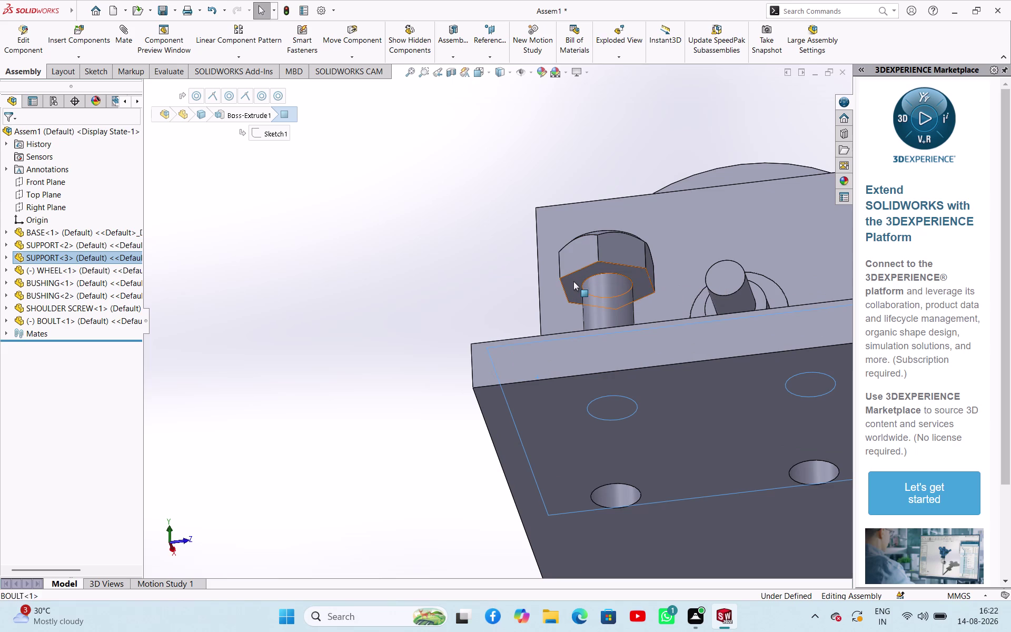
click(606, 273)
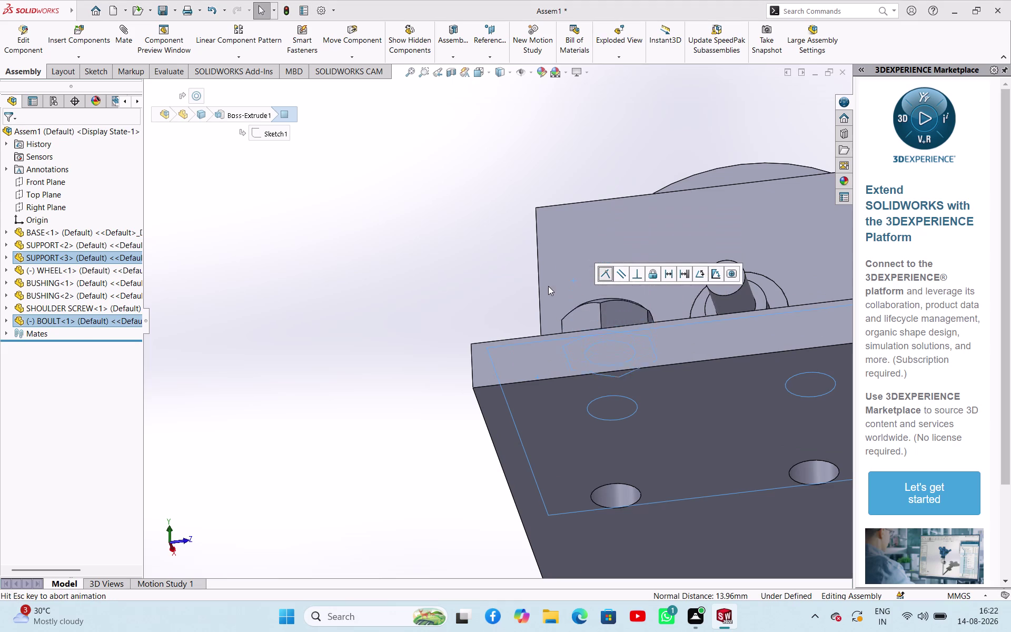
click(477, 287)
middle_drag(438, 324, 483, 418)
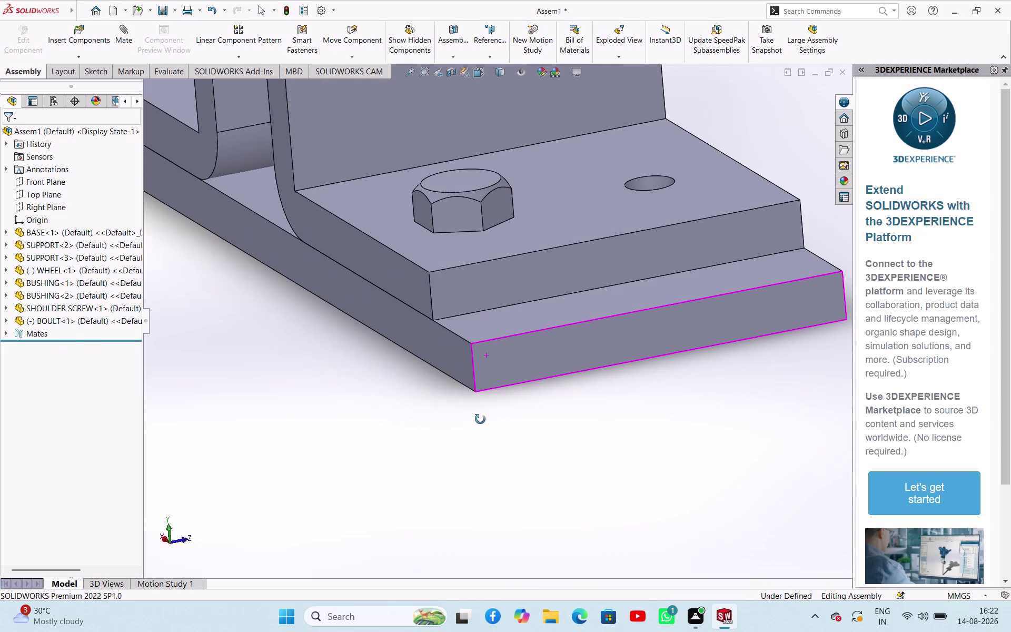
middle_drag(483, 418, 458, 422)
scroll(up, 3)
scroll(up, 3)
scroll(down, 3)
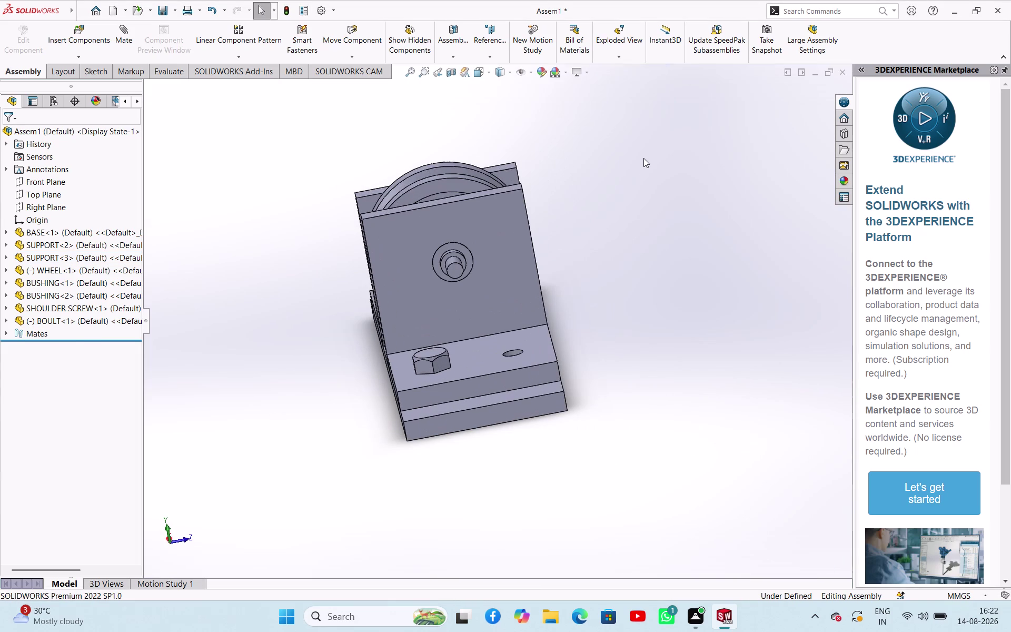
Copy the first hex bolt to create a second BOULT beside the base.
drag(423, 361, 502, 364)
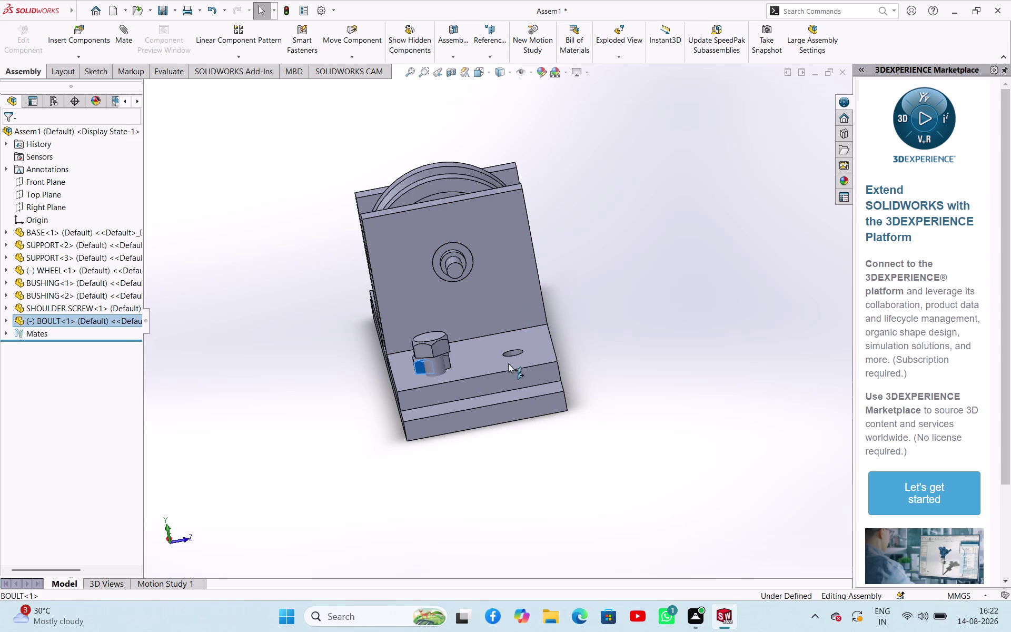
drag(502, 363, 578, 335)
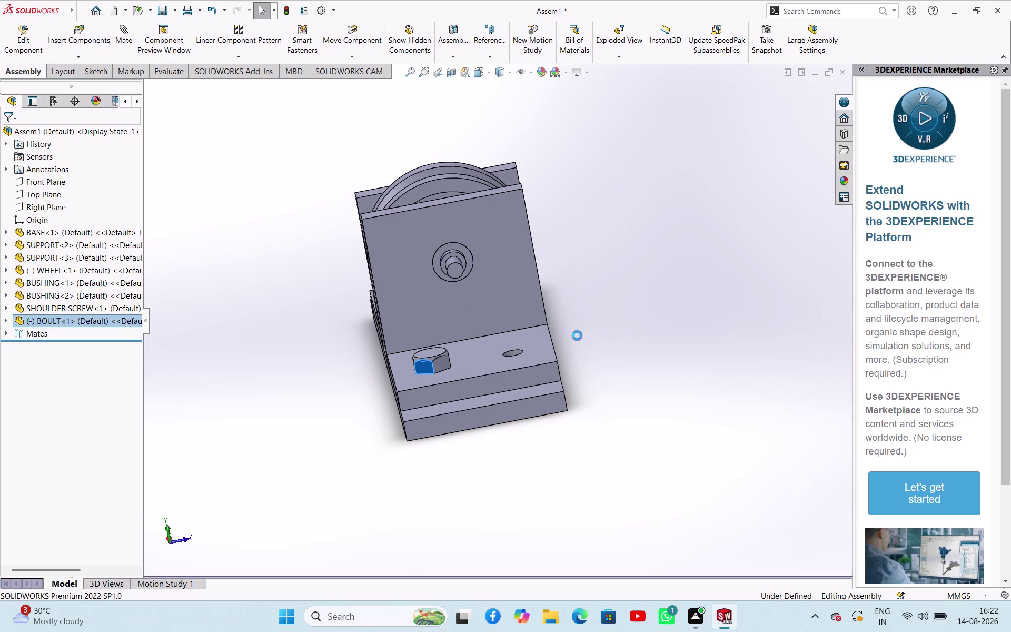
click(575, 336)
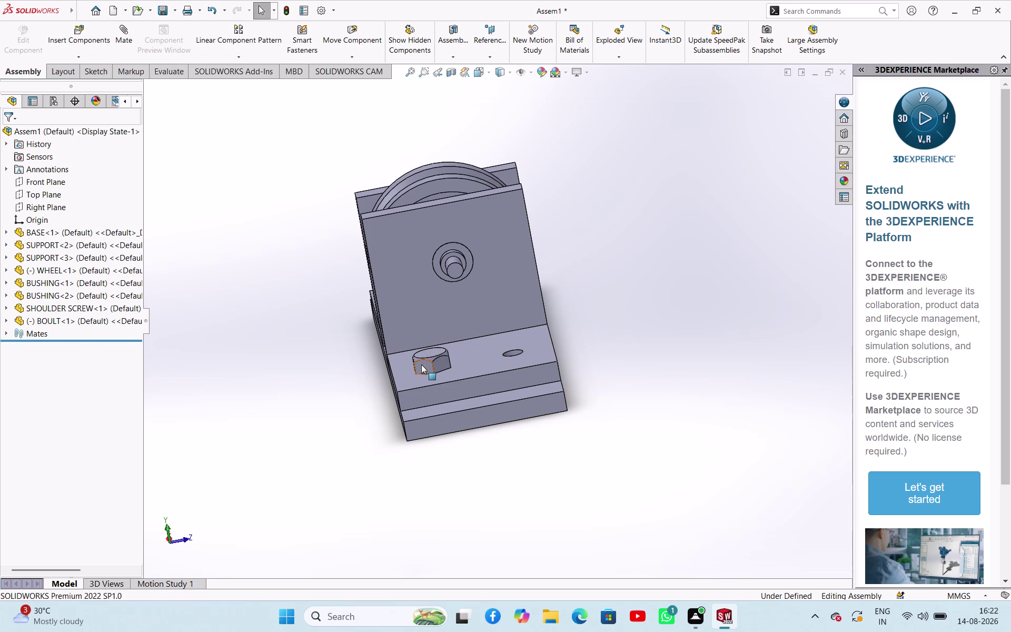
drag(421, 365, 611, 349)
click(611, 348)
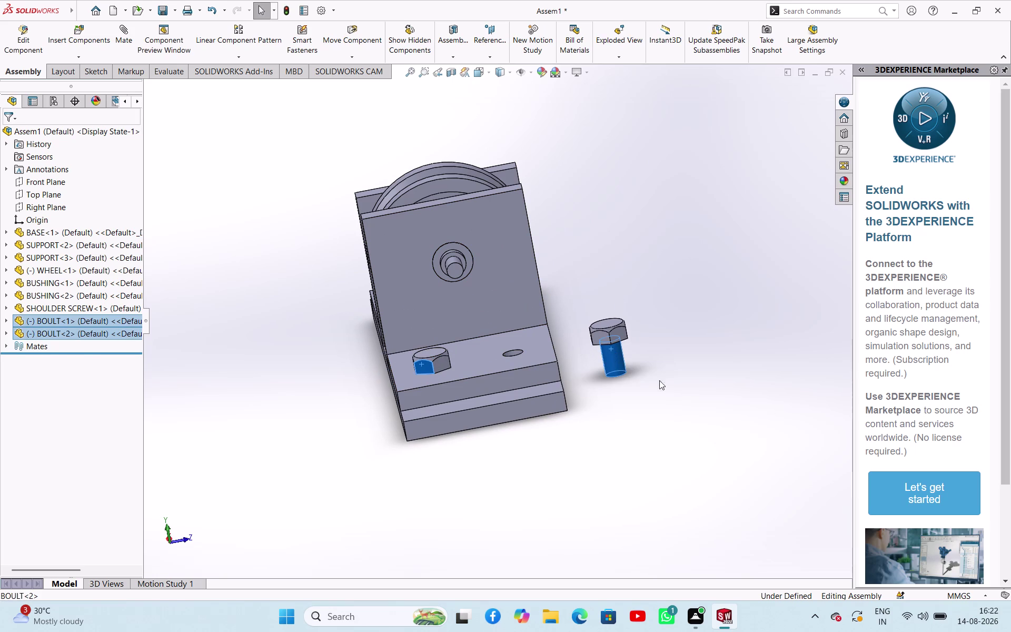
click(639, 385)
click(617, 361)
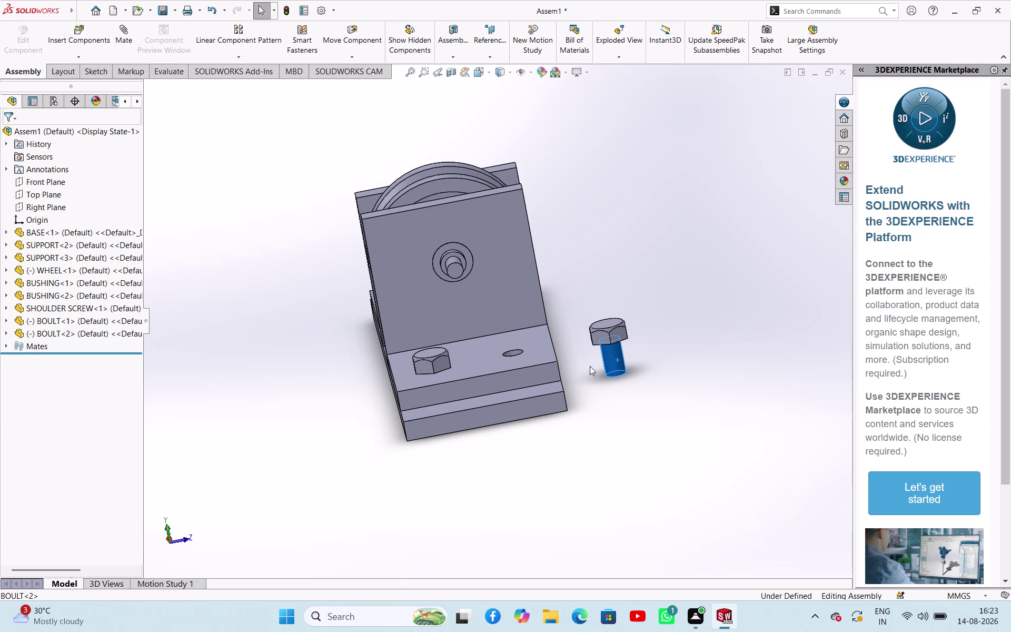
click(515, 352)
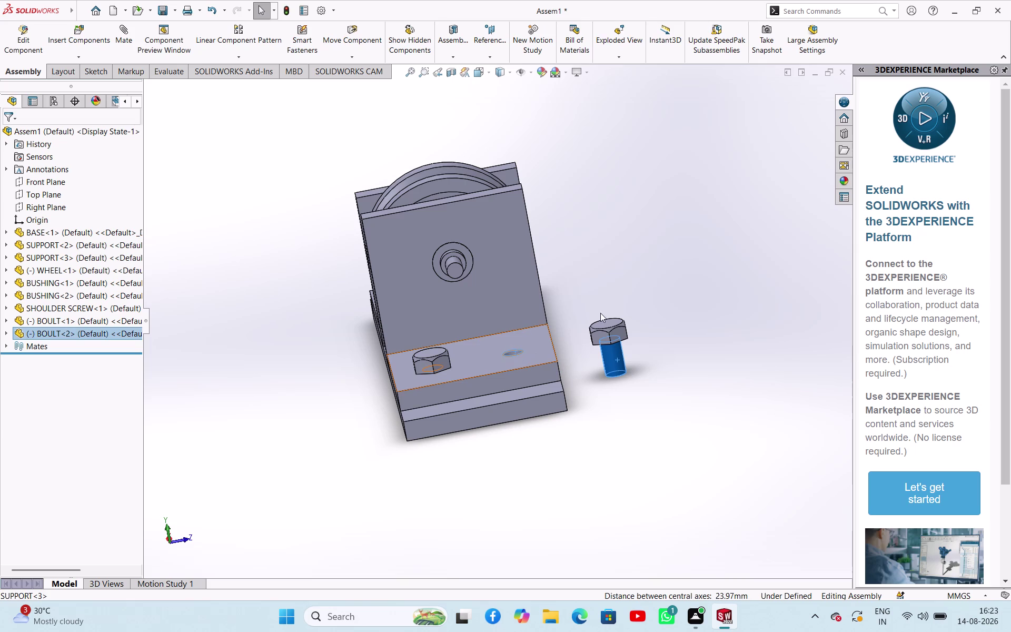
click(608, 259)
click(612, 368)
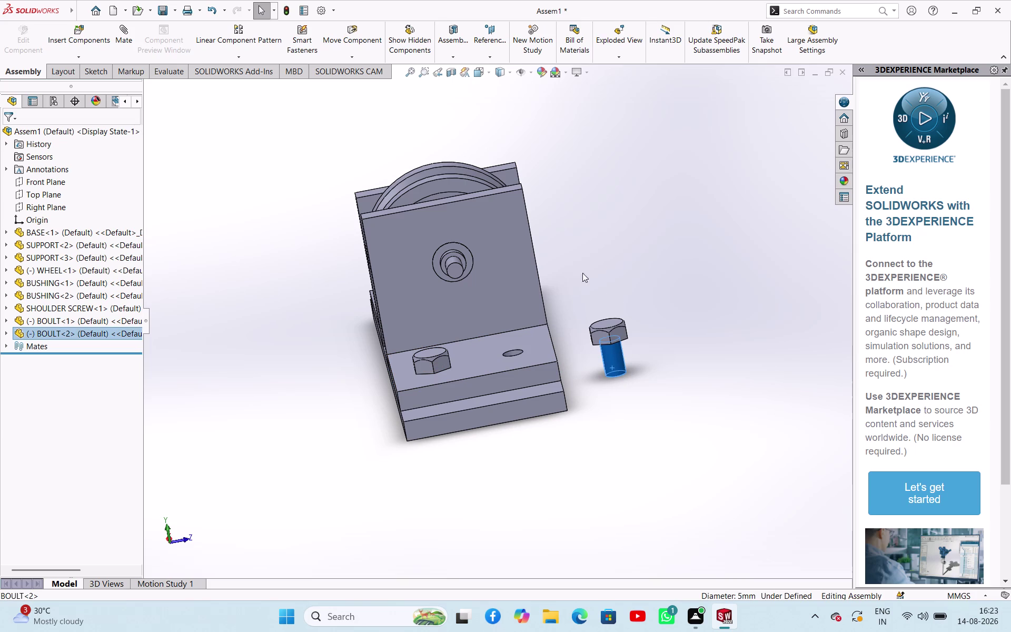
Mate the second bolt concentric with the support's empty hole.
middle_drag(583, 271, 585, 330)
click(518, 393)
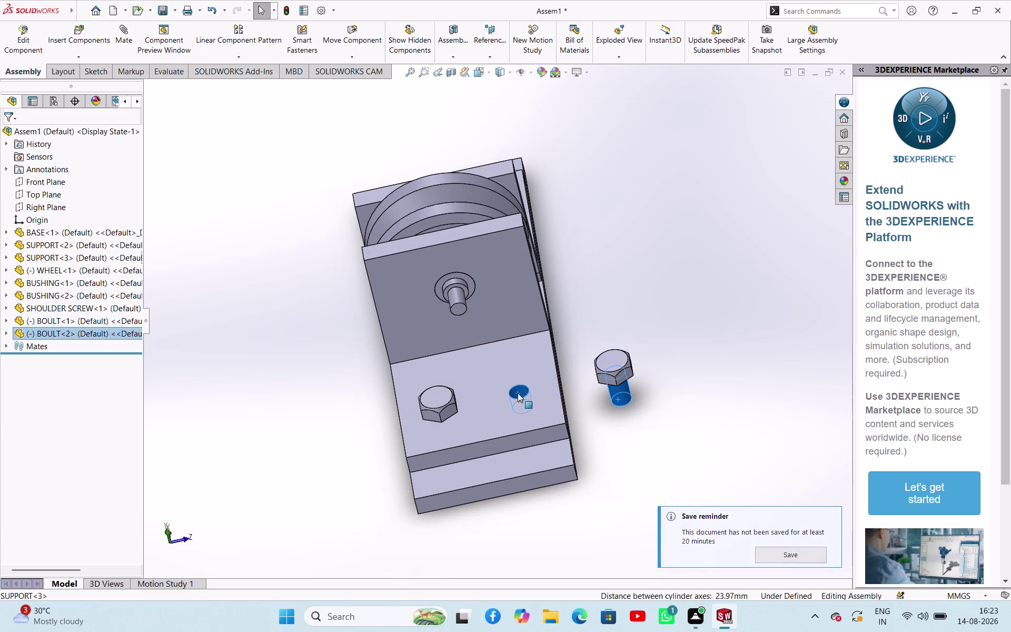
click(596, 382)
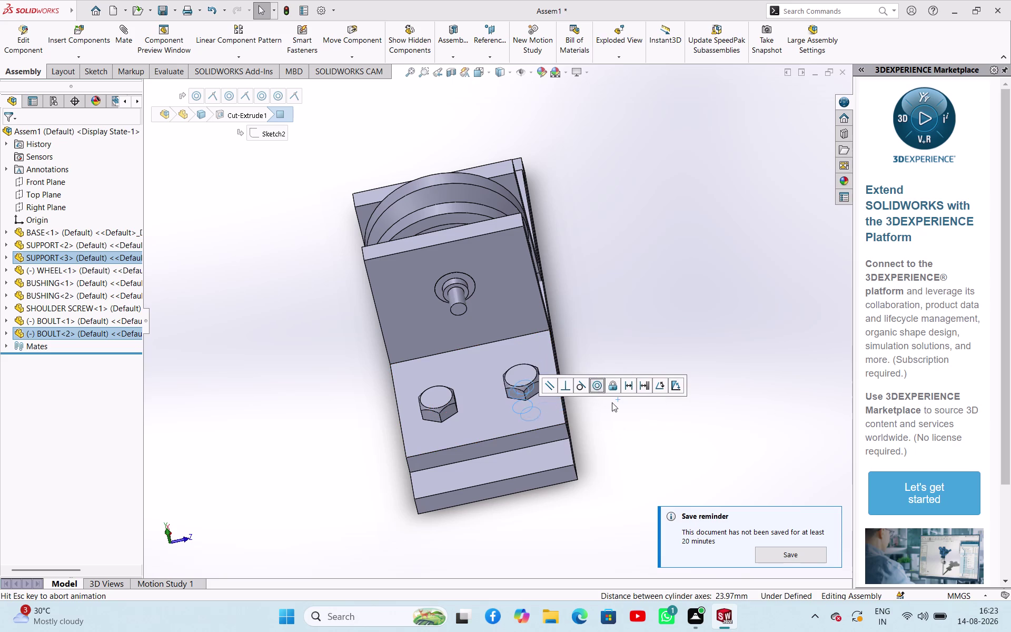
click(626, 413)
middle_drag(620, 421, 604, 393)
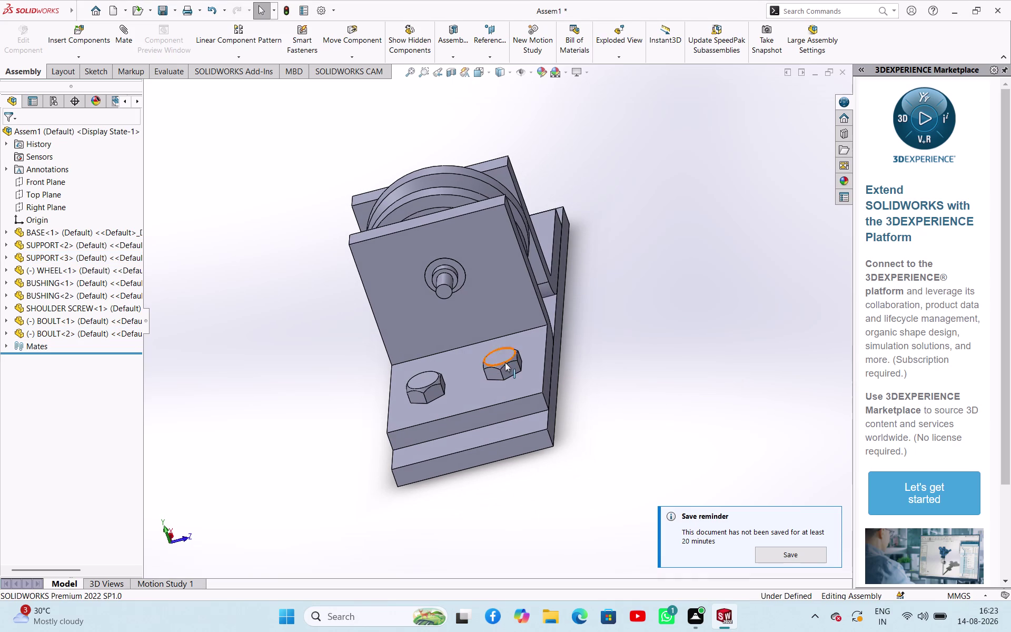
drag(509, 366, 497, 309)
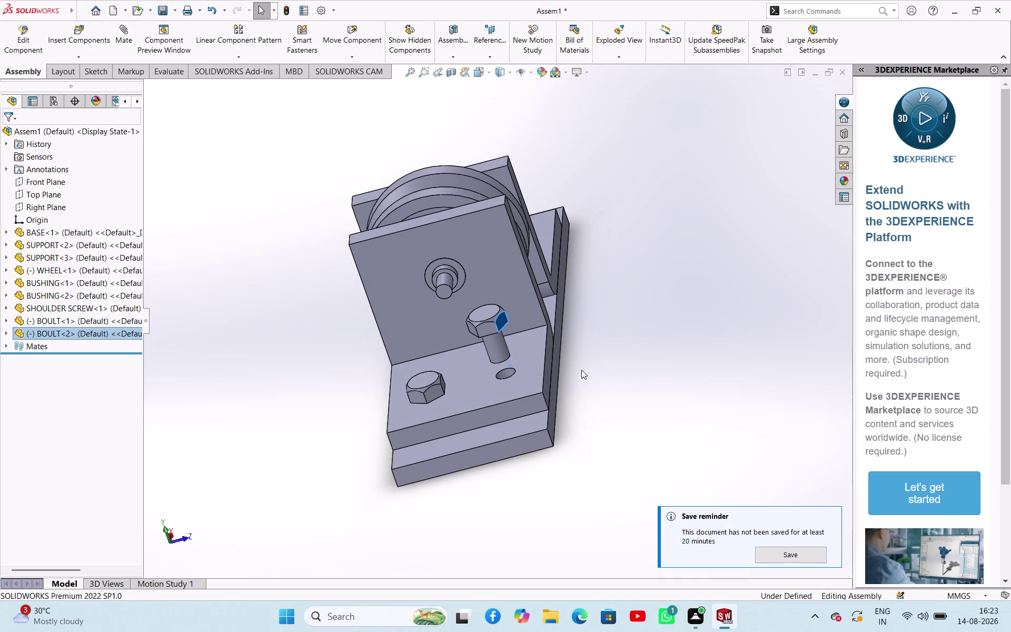
Seat the second bolt's head coincident with the support face.
click(582, 370)
middle_drag(561, 370, 581, 371)
click(561, 378)
middle_drag(630, 358, 644, 223)
scroll(down, 3)
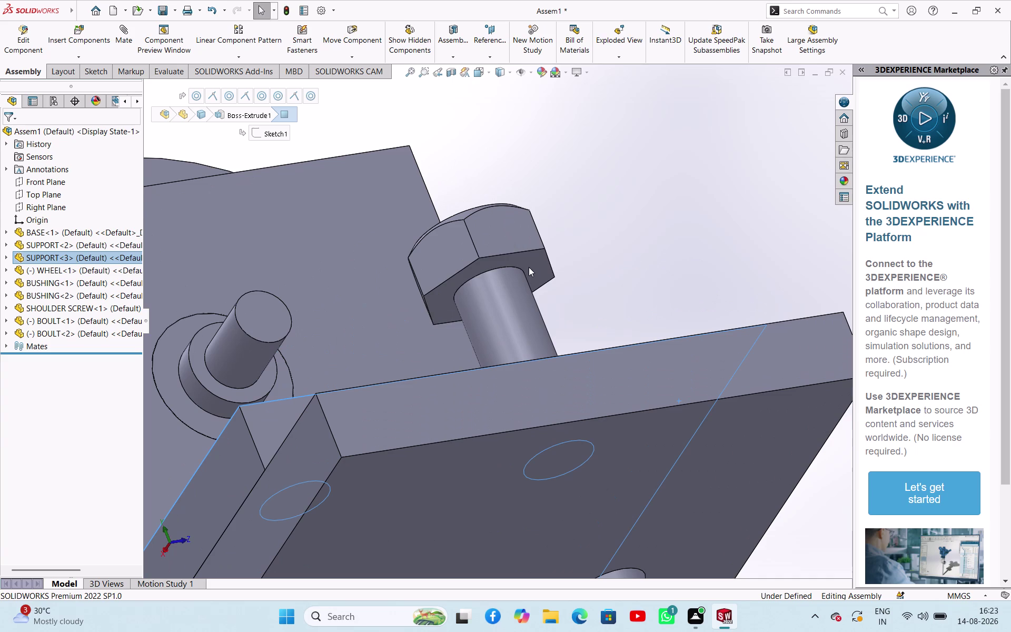
click(534, 263)
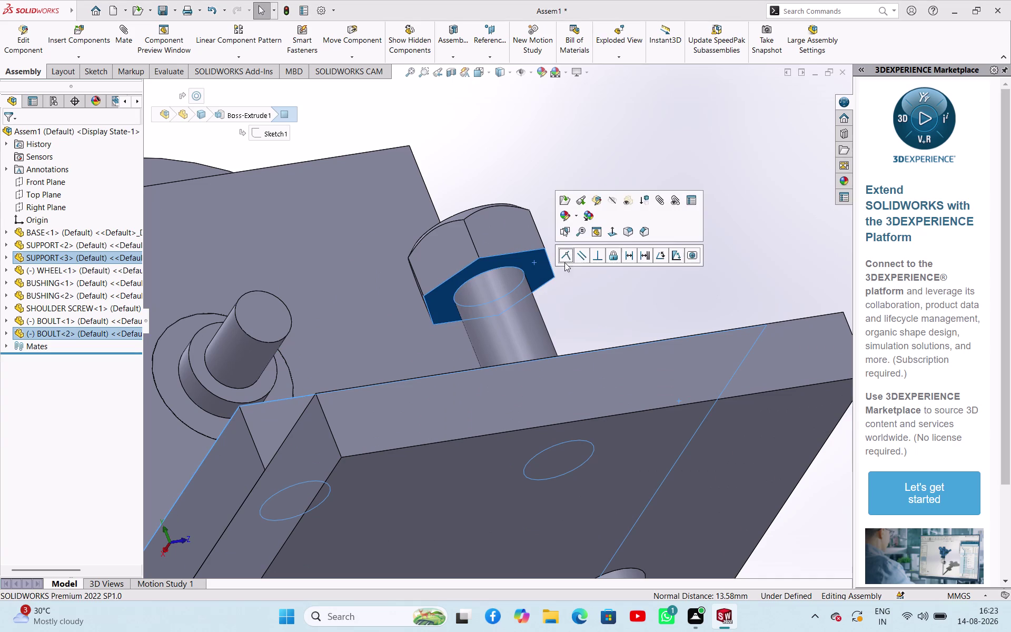
click(566, 256)
click(598, 312)
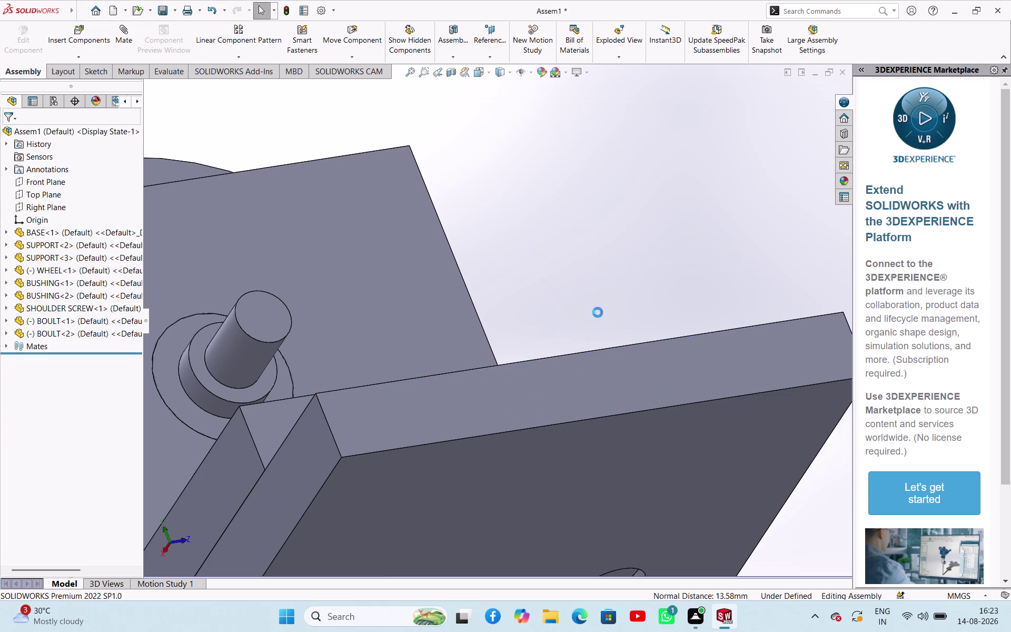
scroll(up, 3)
middle_drag(559, 275, 682, 309)
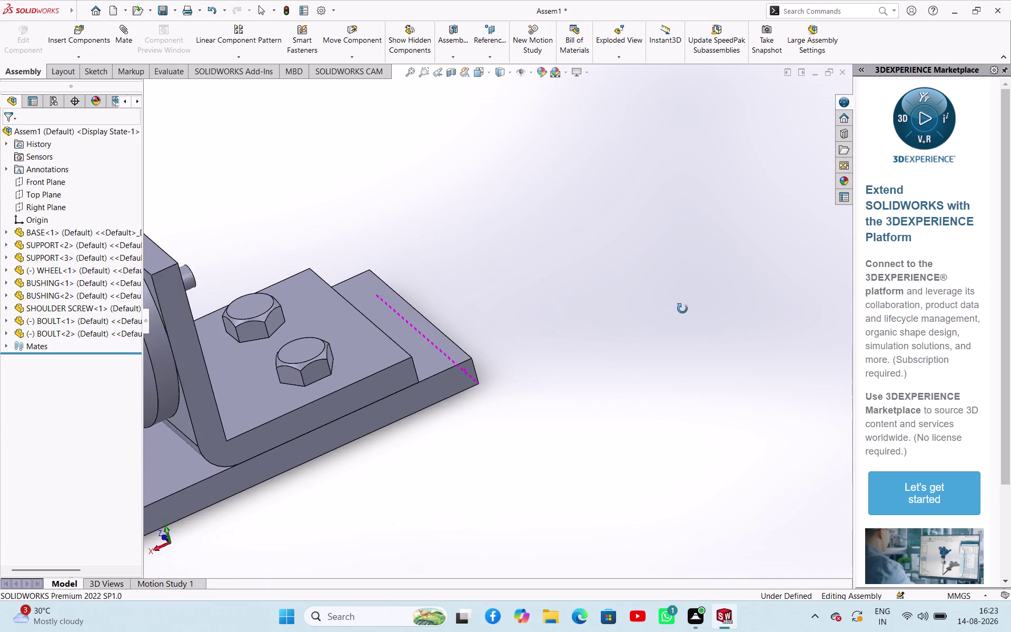
Ctrl-drag a hex bolt to create BOULT<3> beside the left support.
middle_drag(683, 309, 680, 309)
scroll(up, 3)
scroll(down, 3)
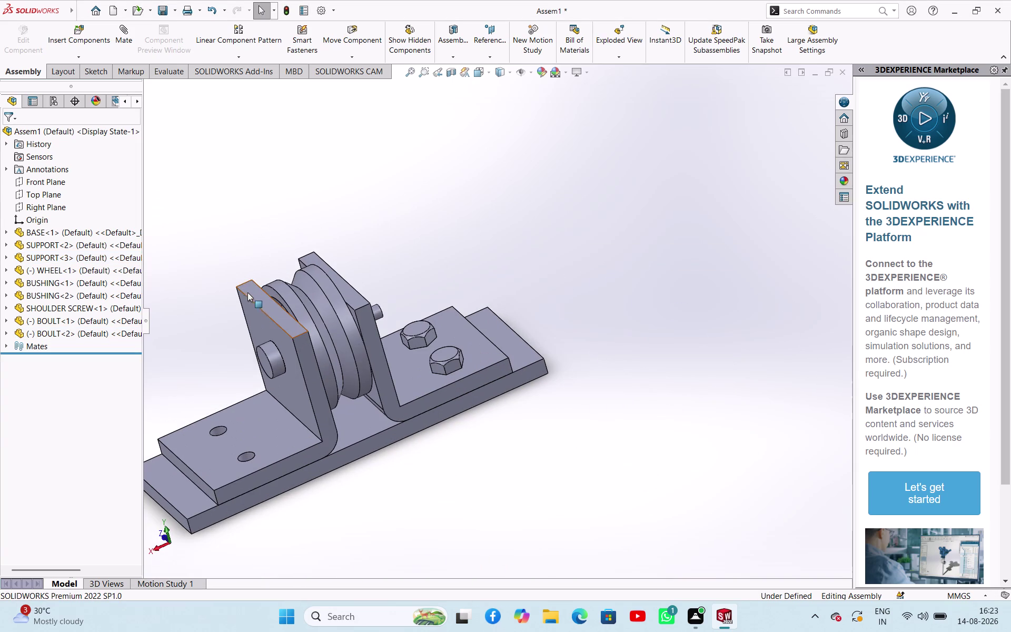
scroll(down, 3)
scroll(up, 3)
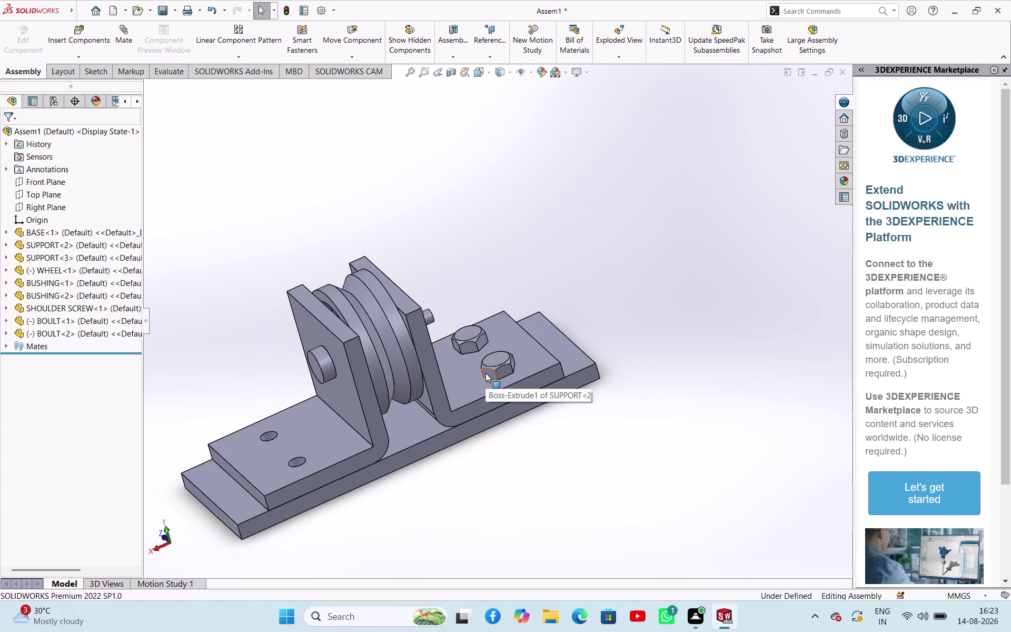
drag(485, 373, 320, 374)
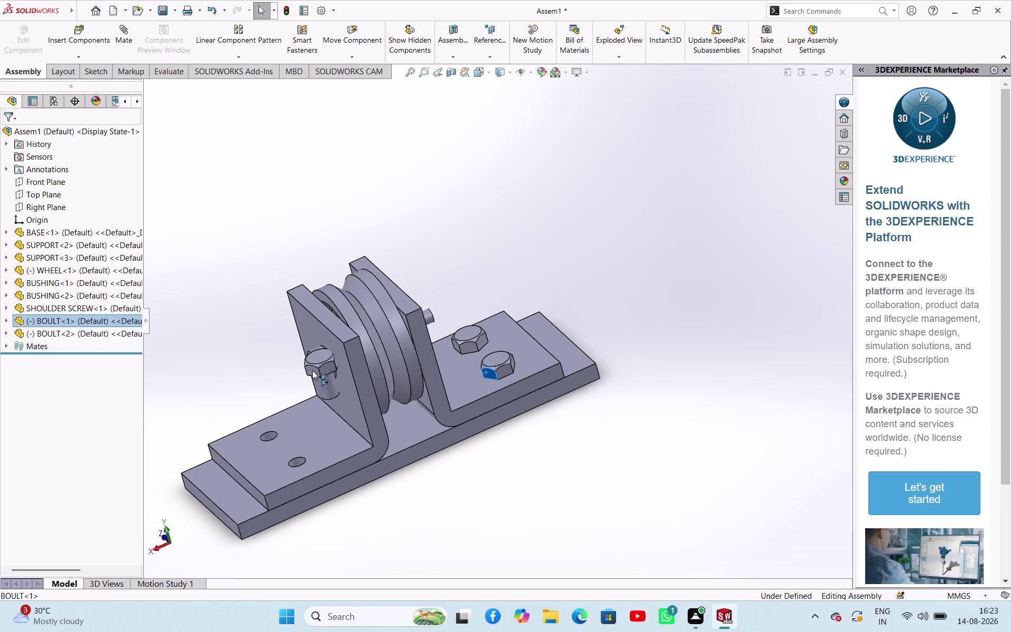
drag(320, 374, 230, 345)
click(231, 344)
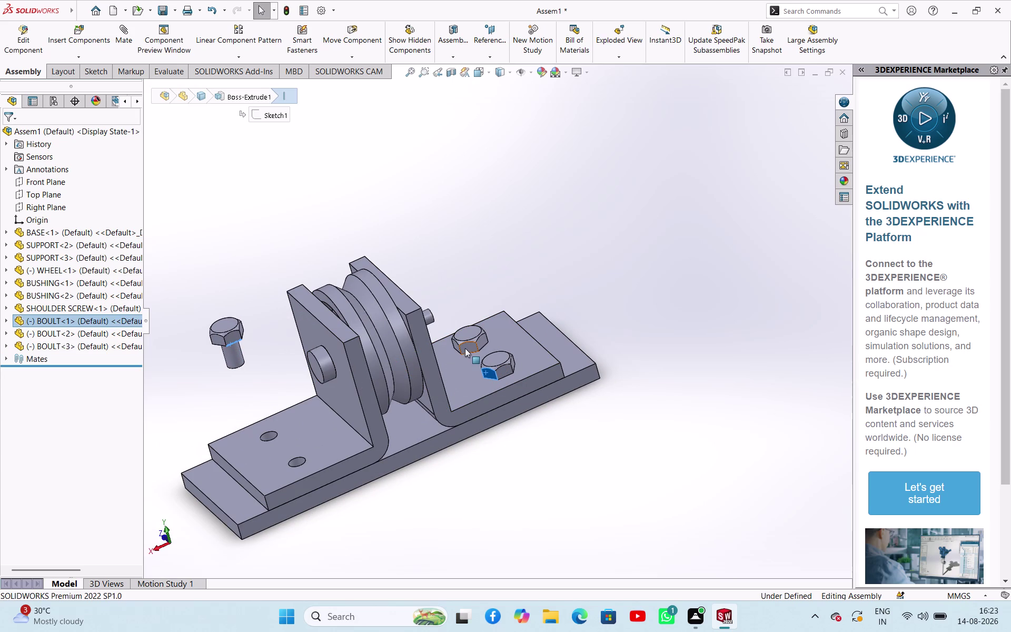
drag(465, 348, 203, 380)
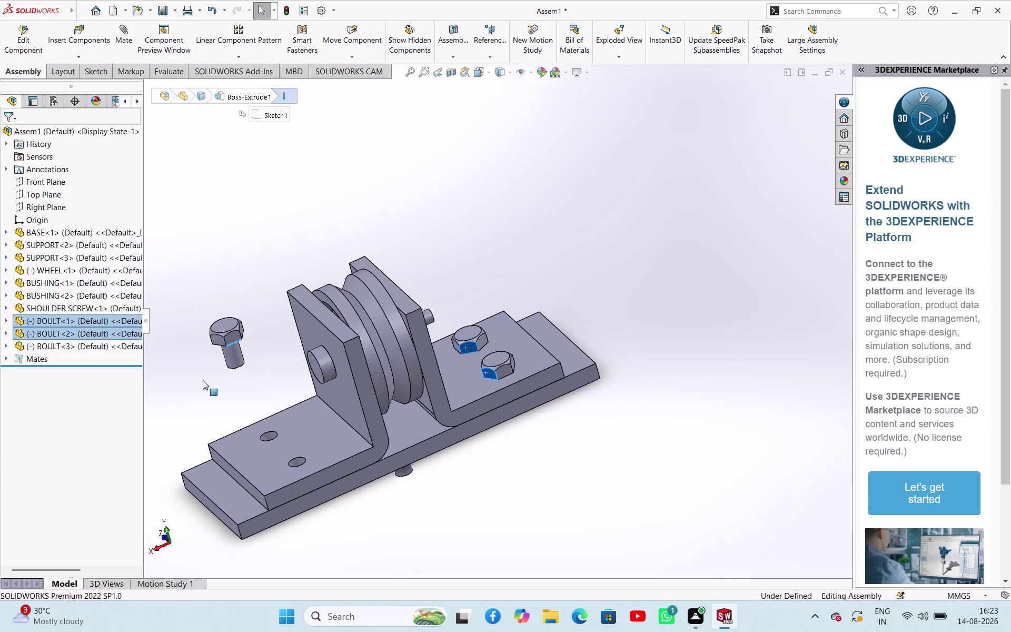
click(203, 380)
scroll(up, 3)
middle_drag(413, 433, 395, 398)
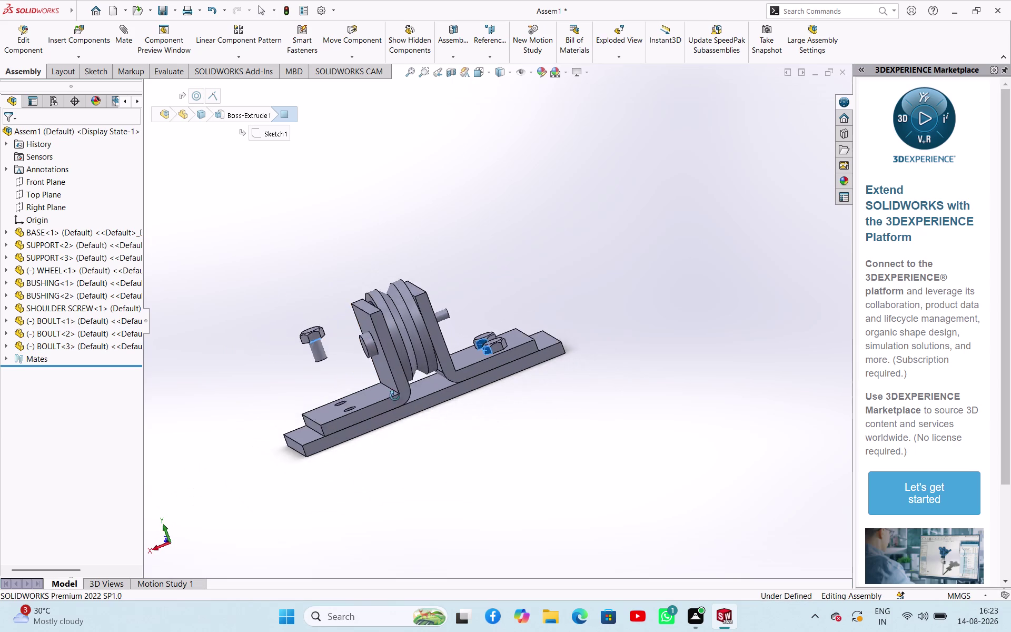
middle_drag(395, 398, 609, 309)
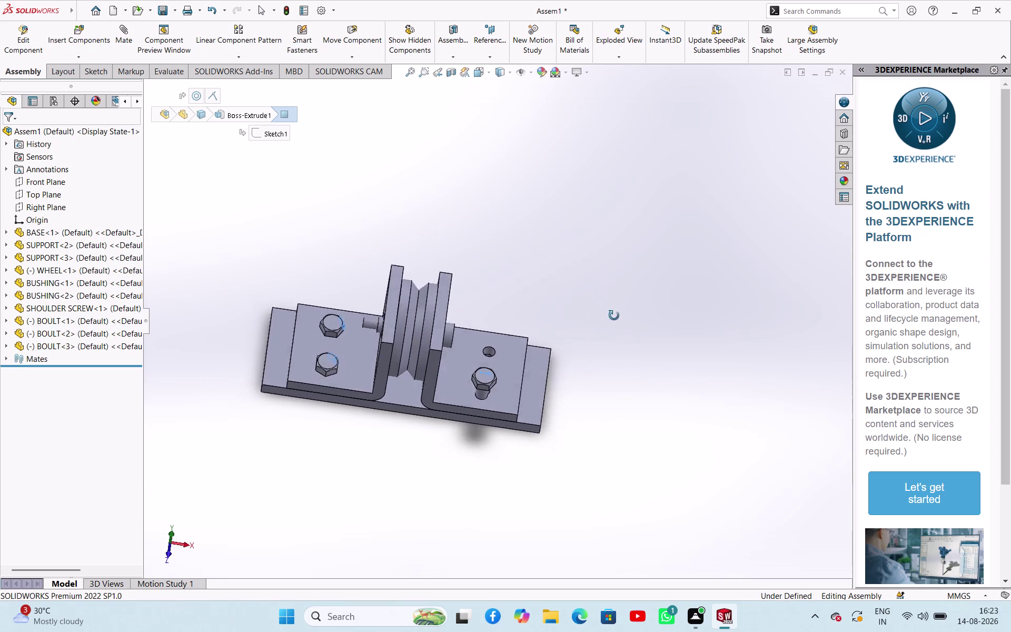
middle_drag(609, 308, 386, 261)
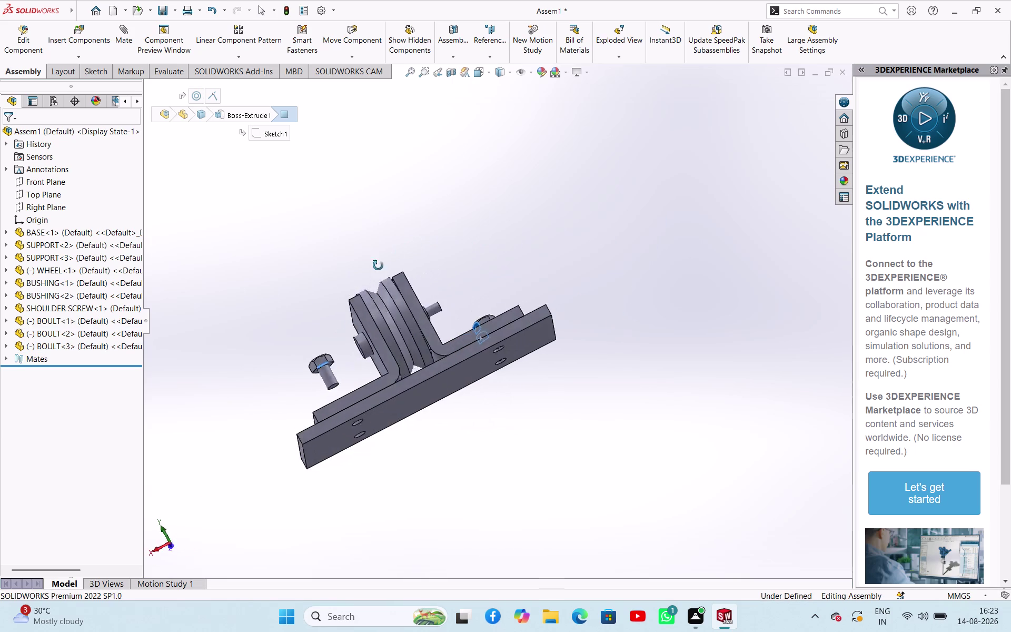
middle_drag(387, 261, 404, 375)
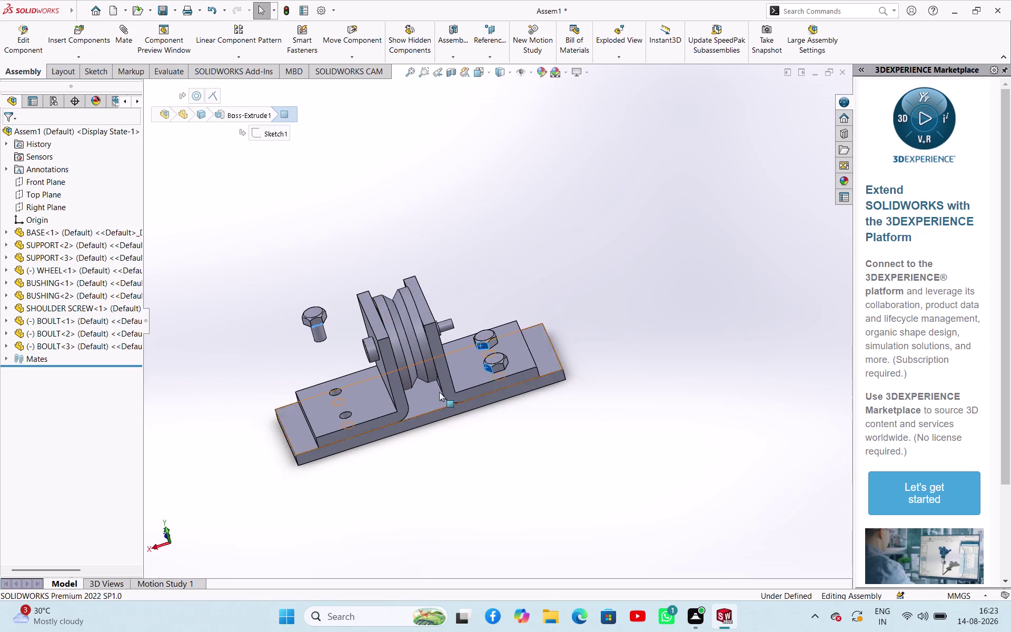
drag(498, 368, 440, 373)
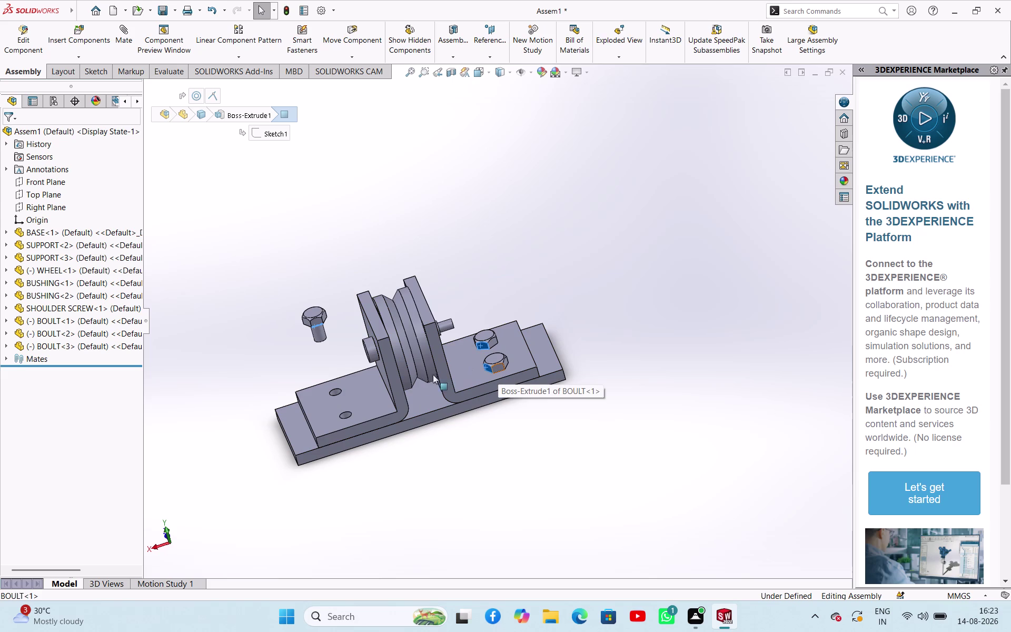
drag(439, 374, 555, 270)
drag(555, 269, 558, 265)
click(566, 281)
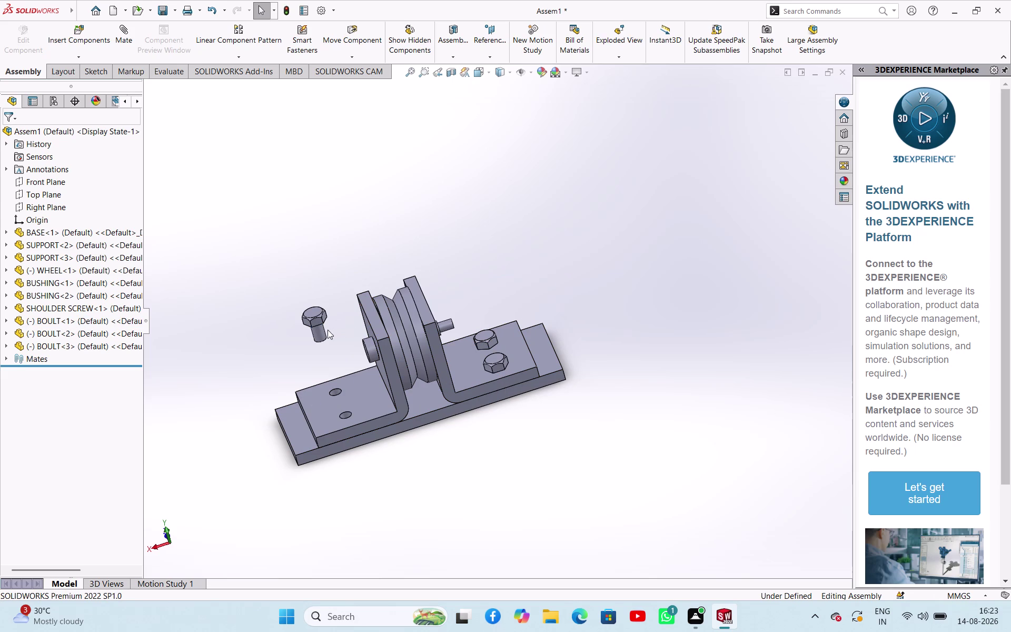
click(320, 335)
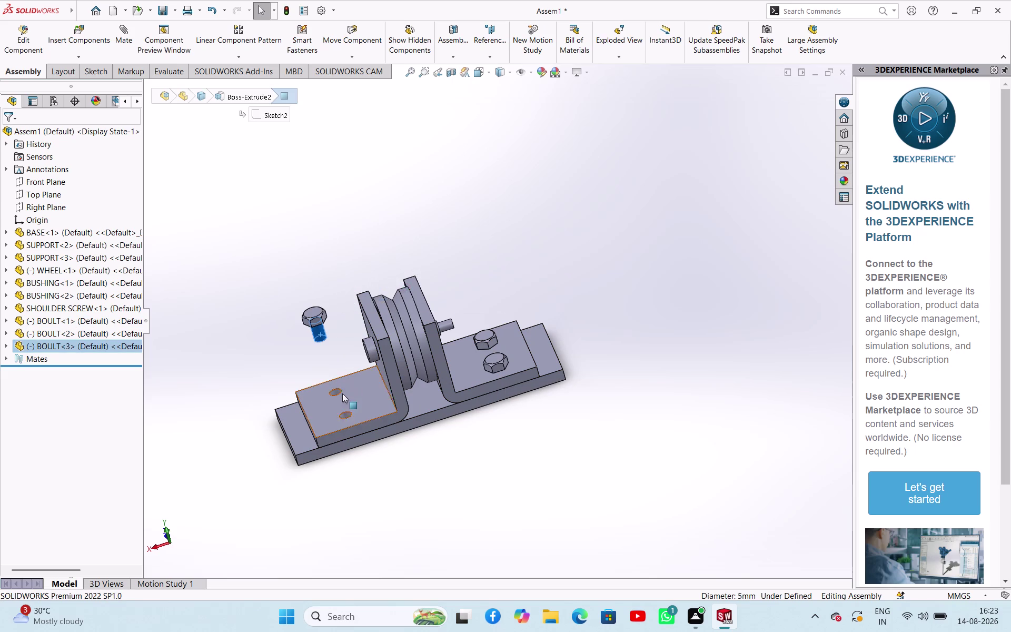
Mate the third bolt's head underside coincident with the left support flange face.
scroll(down, 3)
click(374, 367)
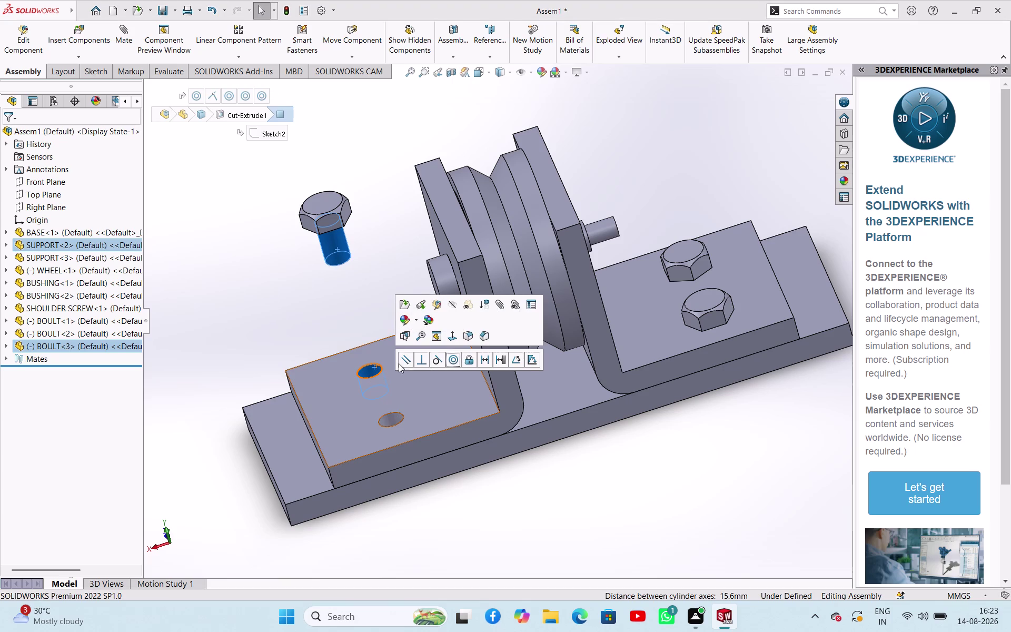
click(450, 359)
click(309, 373)
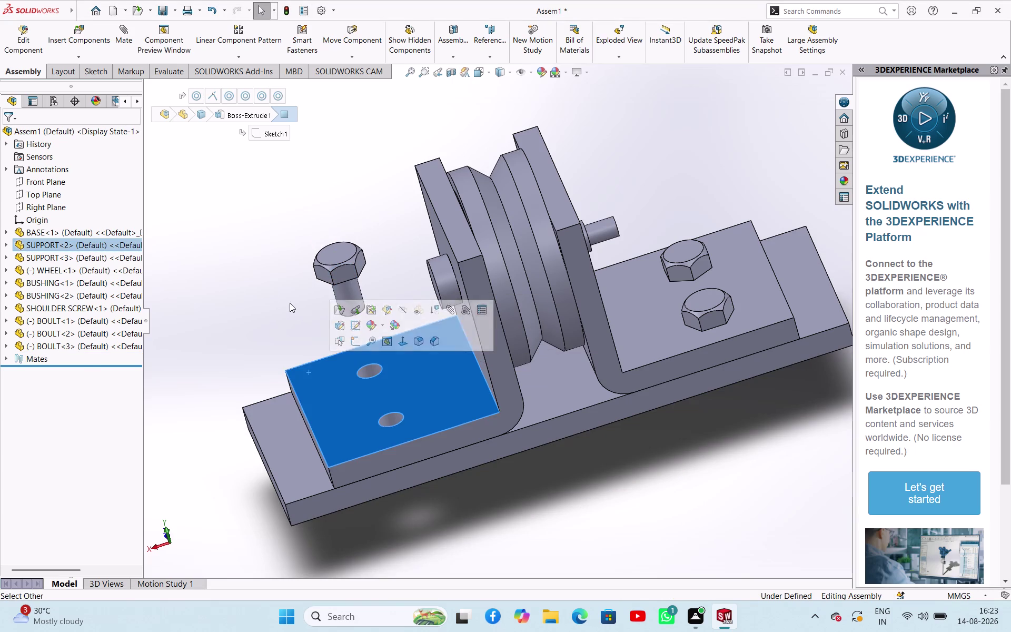
middle_drag(272, 292, 307, 169)
scroll(down, 3)
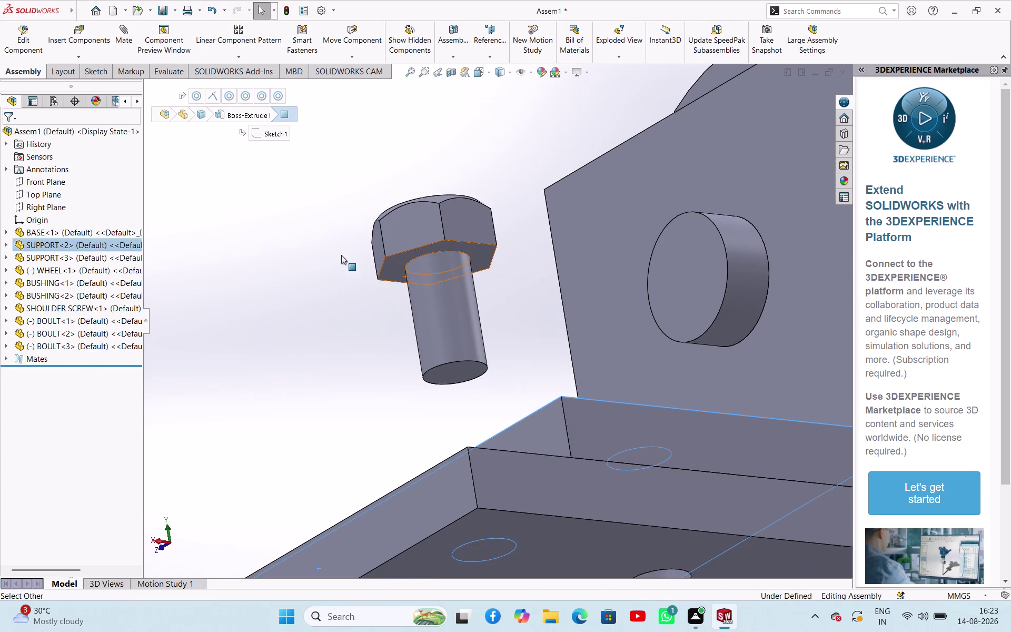
click(396, 264)
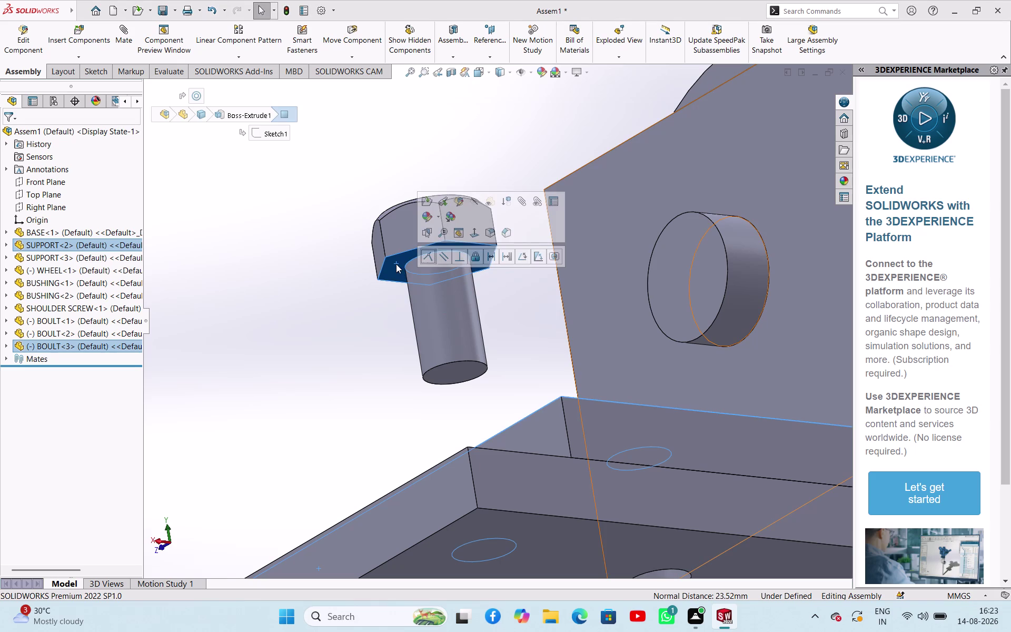
click(424, 254)
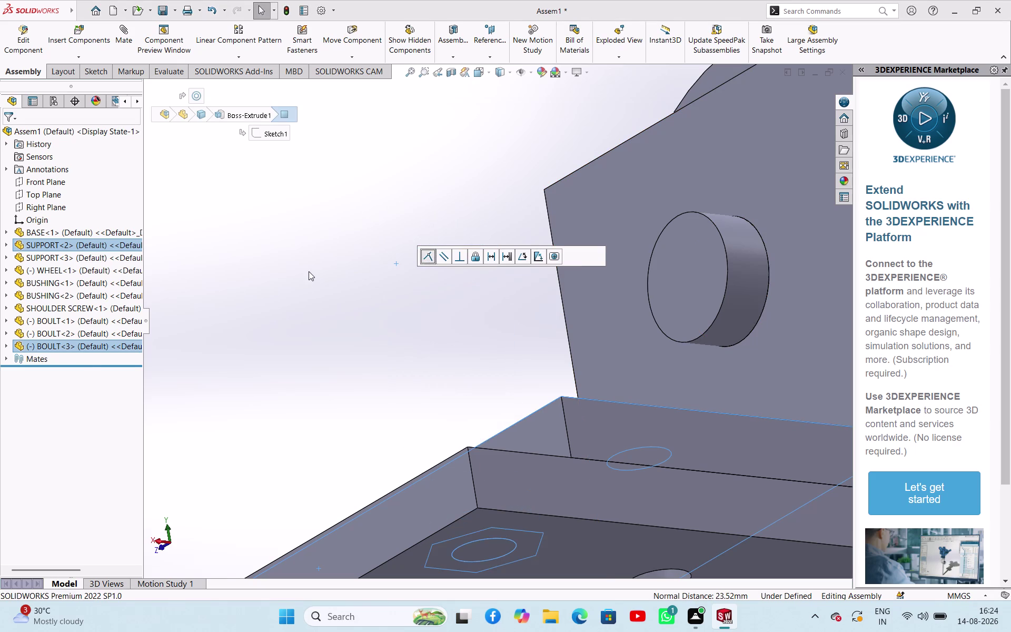
click(311, 271)
Orbit the view out to see the whole assembly and the top of the base.
scroll(down, 3)
scroll(up, 3)
scroll(up, 3)
middle_drag(365, 321, 386, 335)
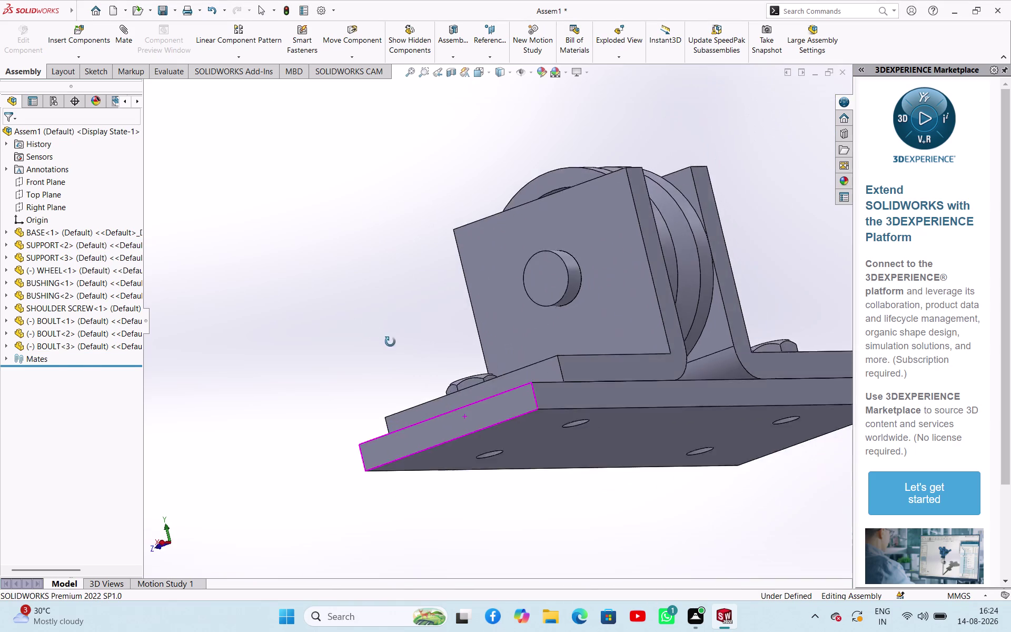
middle_drag(387, 335, 459, 378)
drag(370, 350, 403, 346)
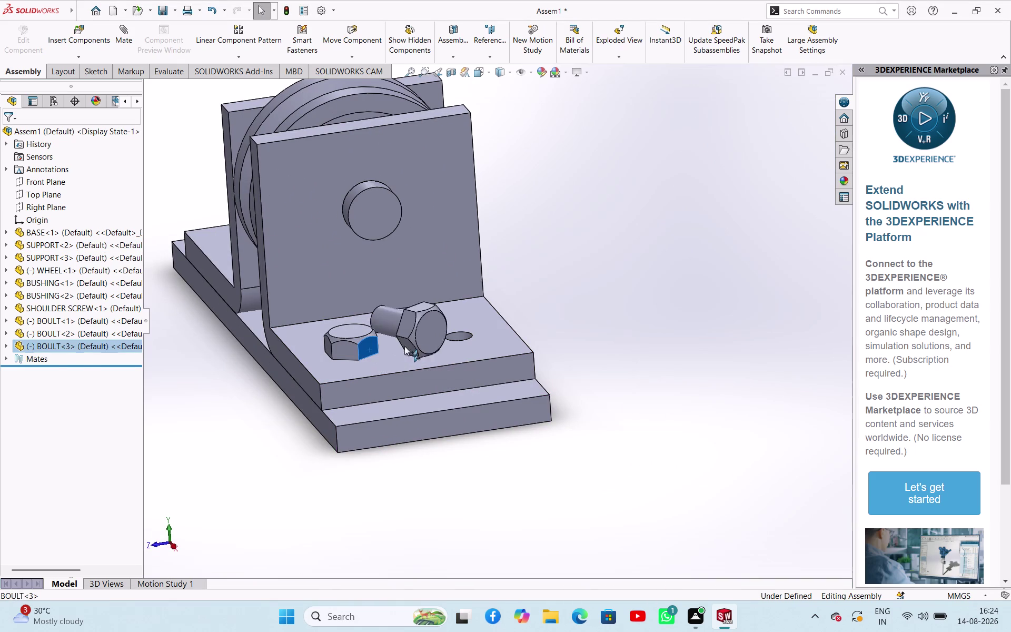
drag(403, 346, 550, 272)
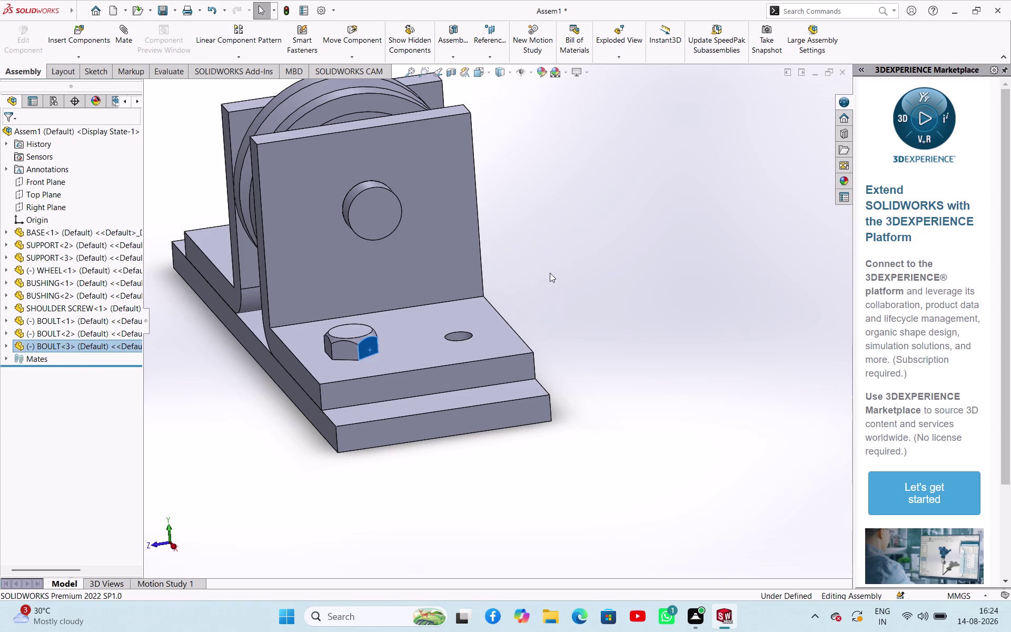
Insert a fourth hex bolt beside the model.
click(550, 272)
drag(366, 341, 601, 301)
click(601, 301)
click(673, 316)
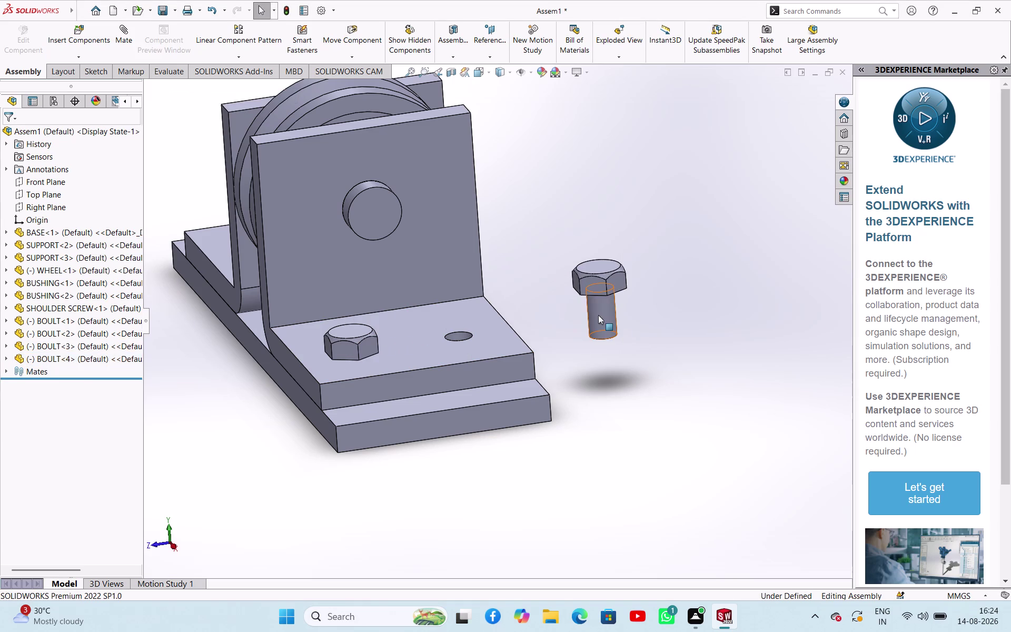
Mate the new bolt's shank concentric with the empty flange hole.
click(599, 315)
scroll(down, 3)
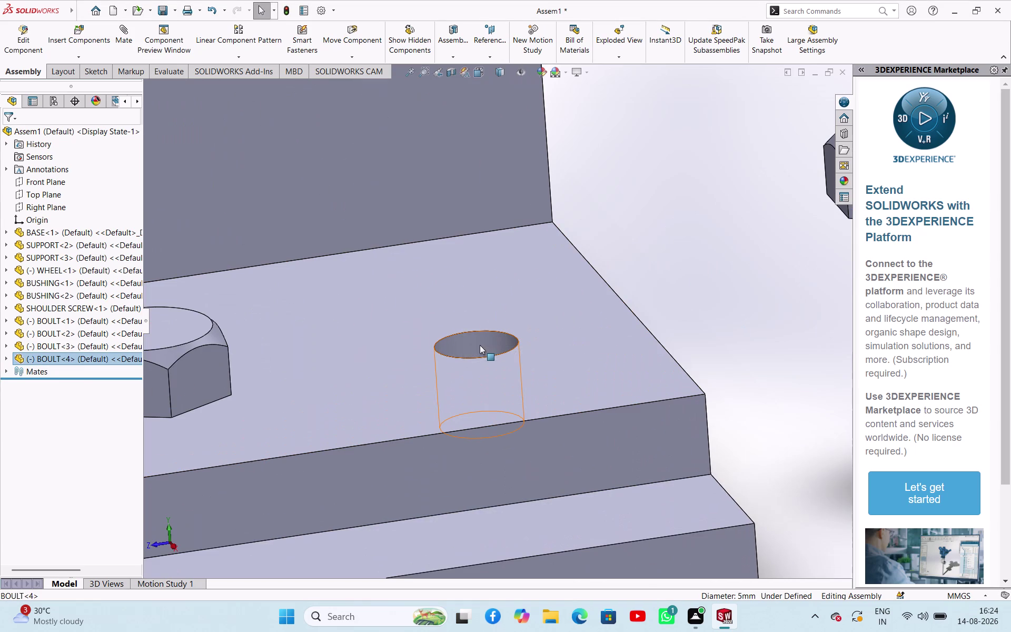
click(473, 342)
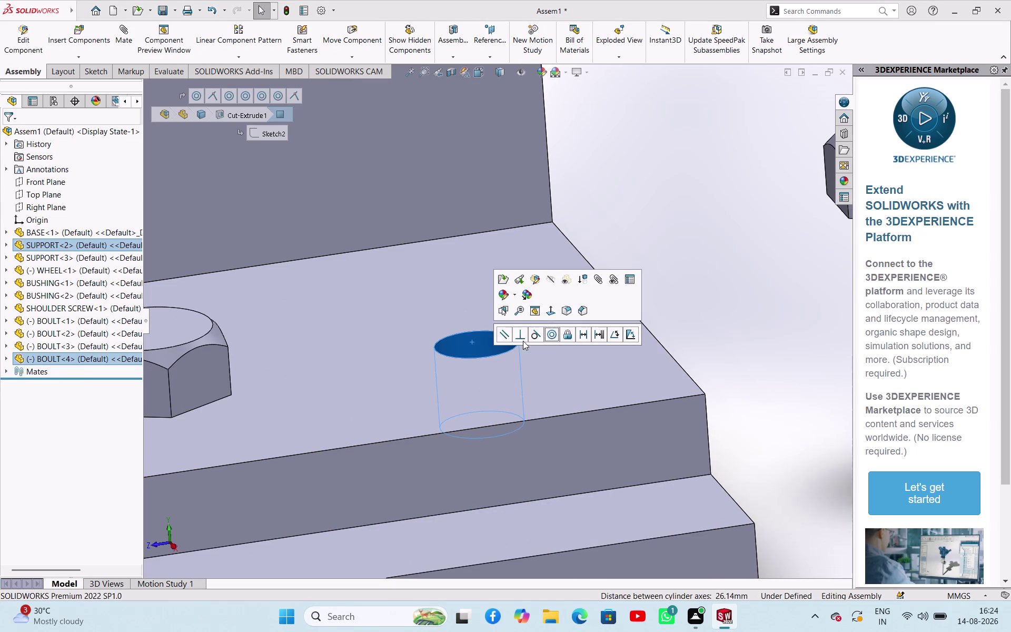
click(553, 336)
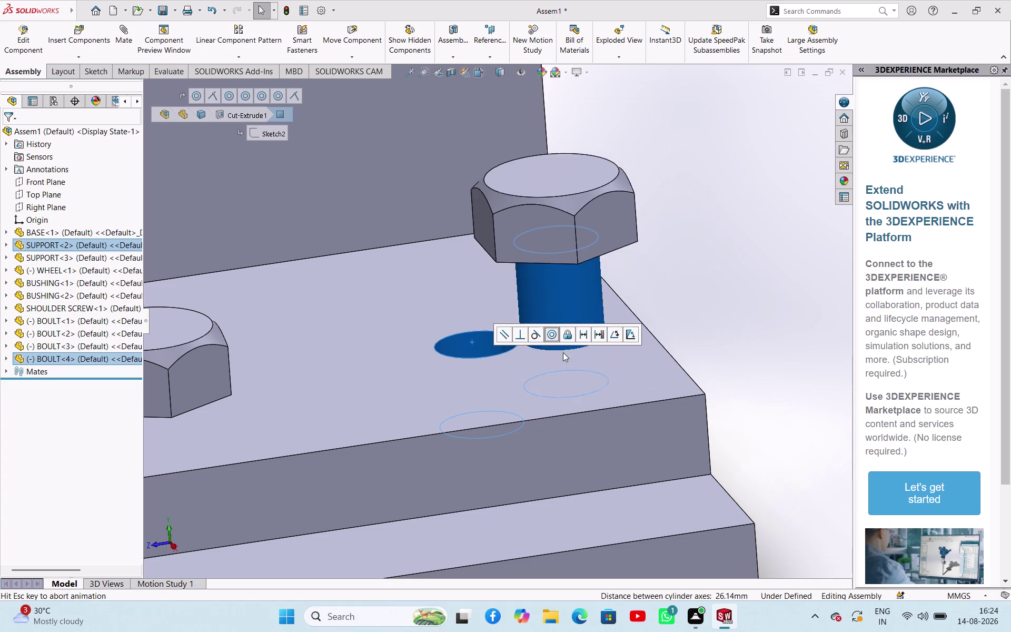
click(719, 332)
Mate the bolt head underside coincident with the flange face, seating both bolts.
click(590, 346)
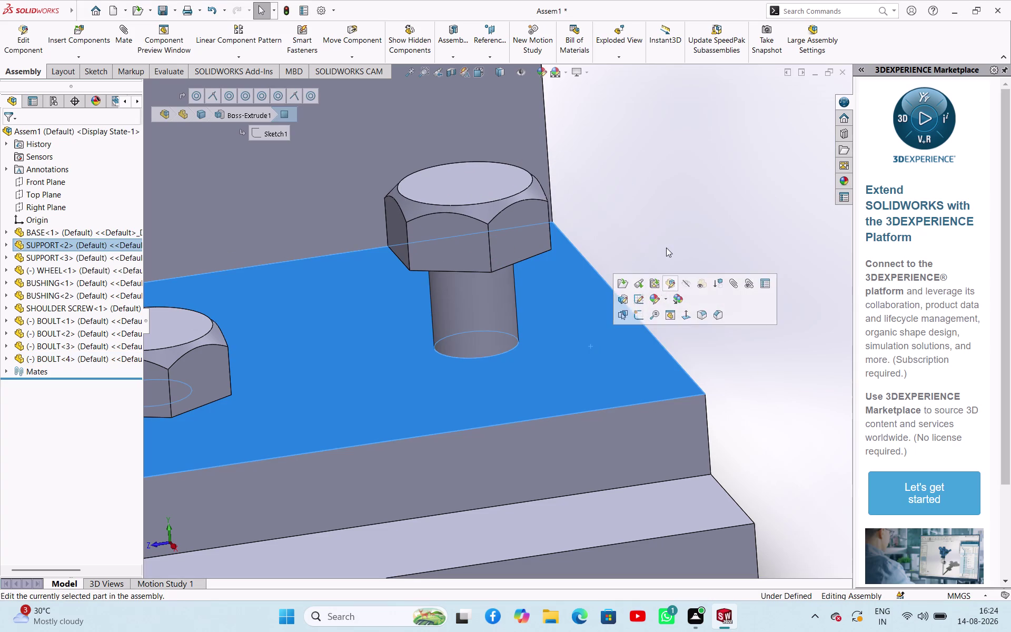
middle_drag(666, 243, 668, 187)
scroll(down, 3)
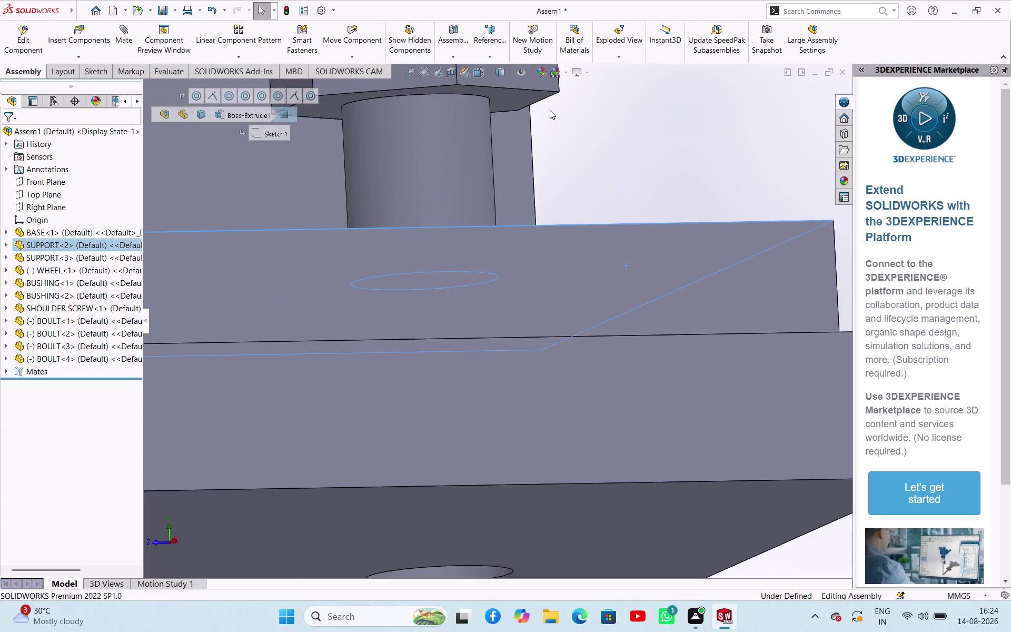
scroll(down, 3)
click(494, 127)
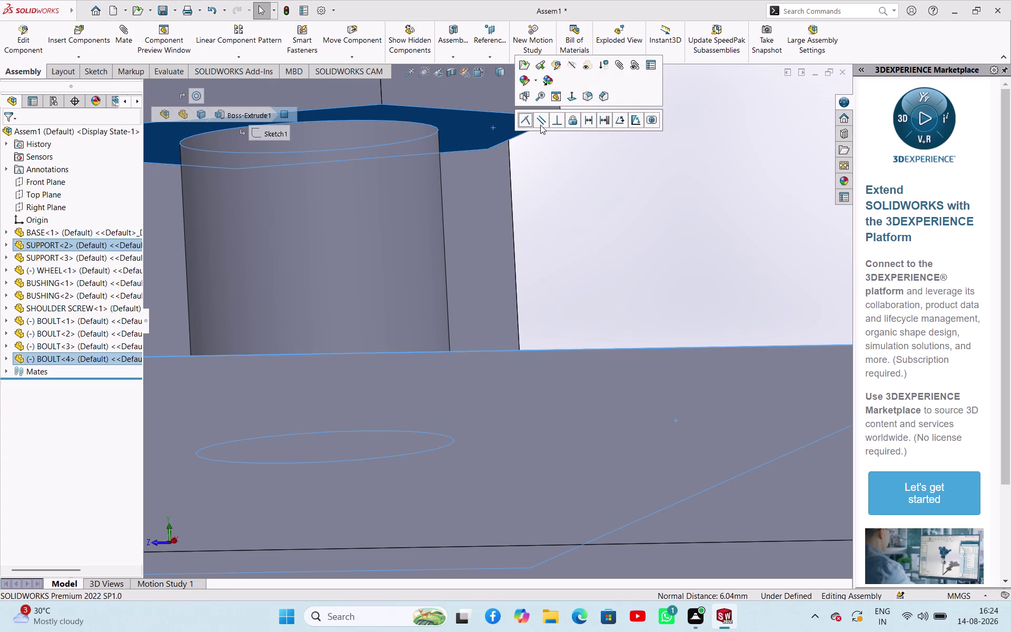
click(528, 120)
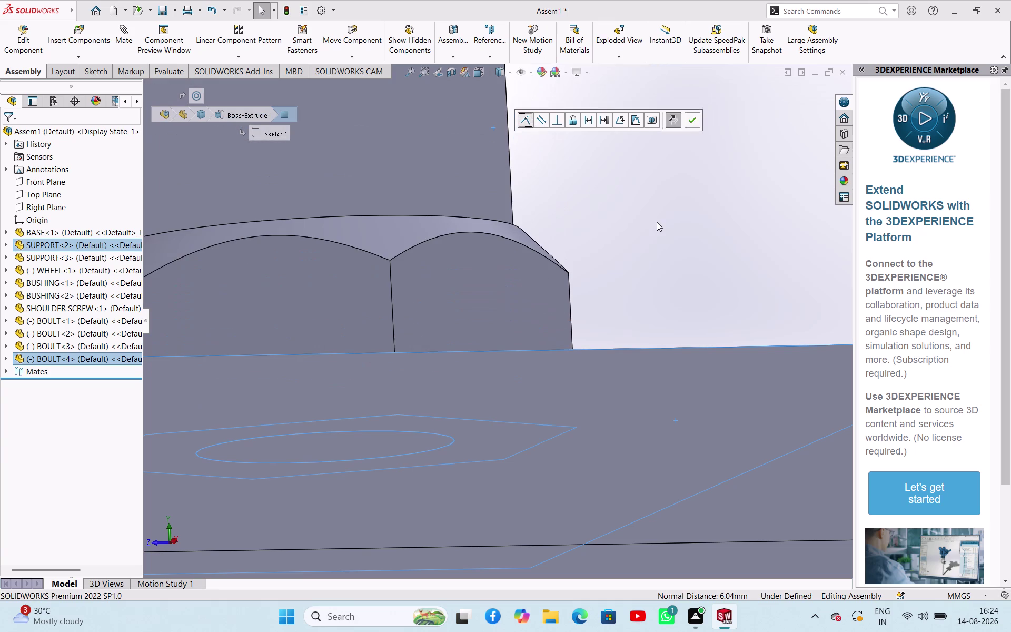
click(656, 222)
scroll(up, 3)
scroll(up, 3)
middle_drag(648, 222, 639, 281)
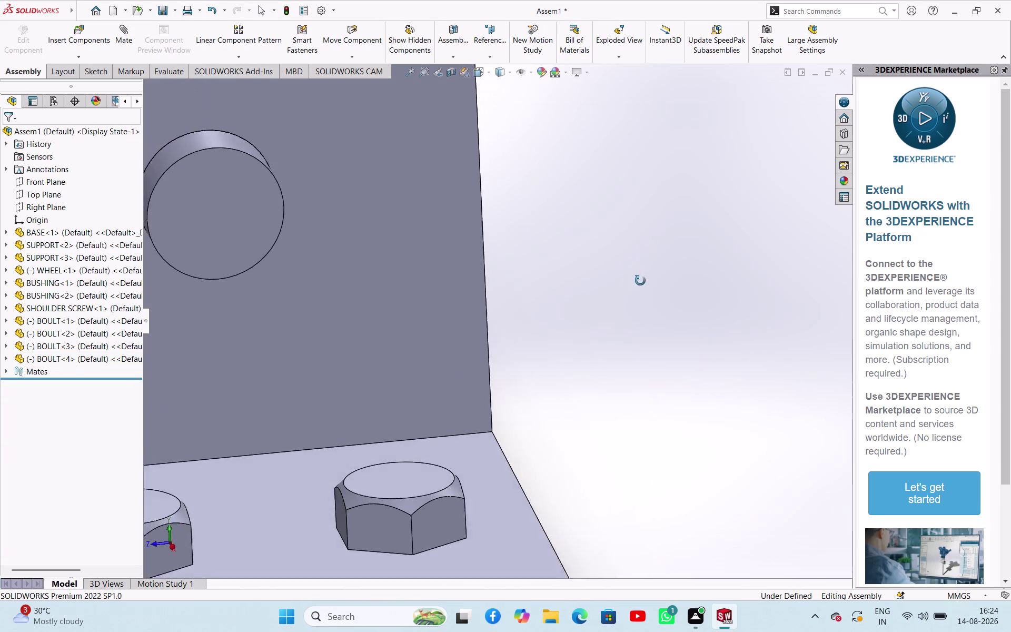
middle_drag(640, 281, 707, 273)
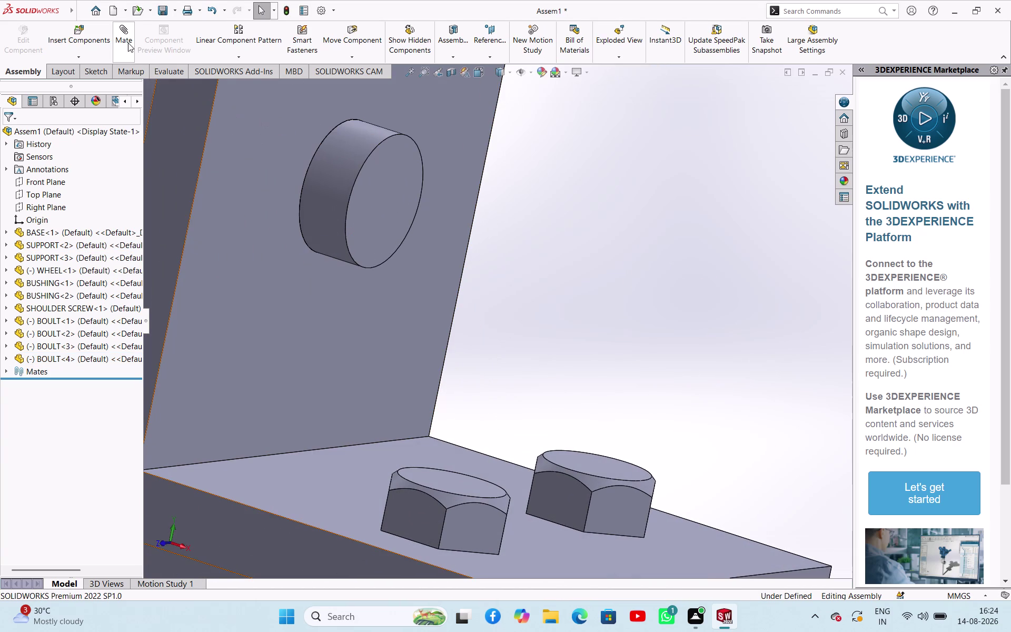
Mate BOULT<2>'s Front Plane parallel to the assembly Front Plane.
click(128, 43)
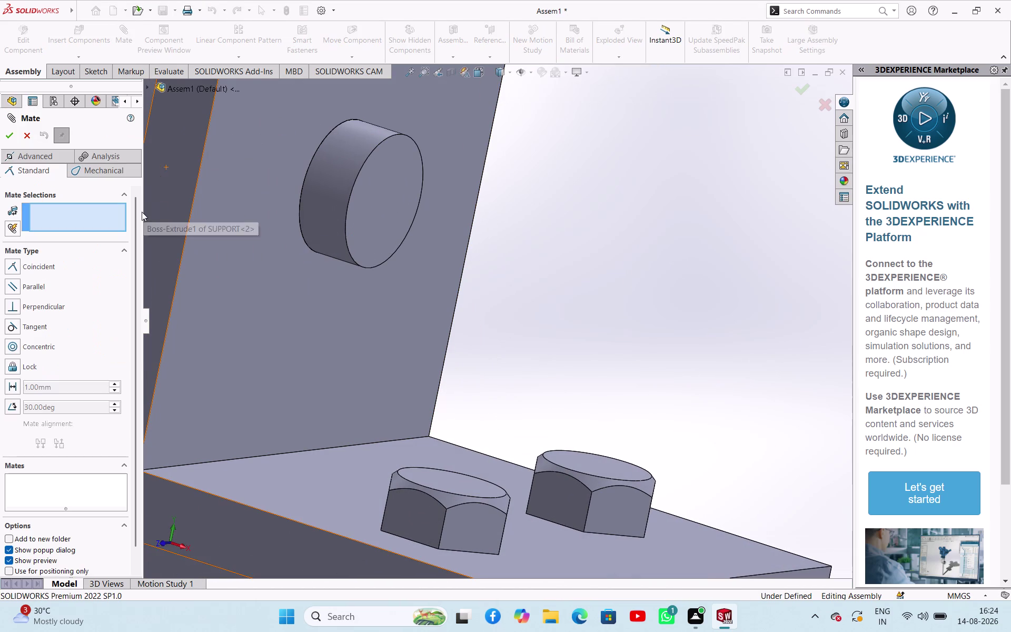
click(146, 89)
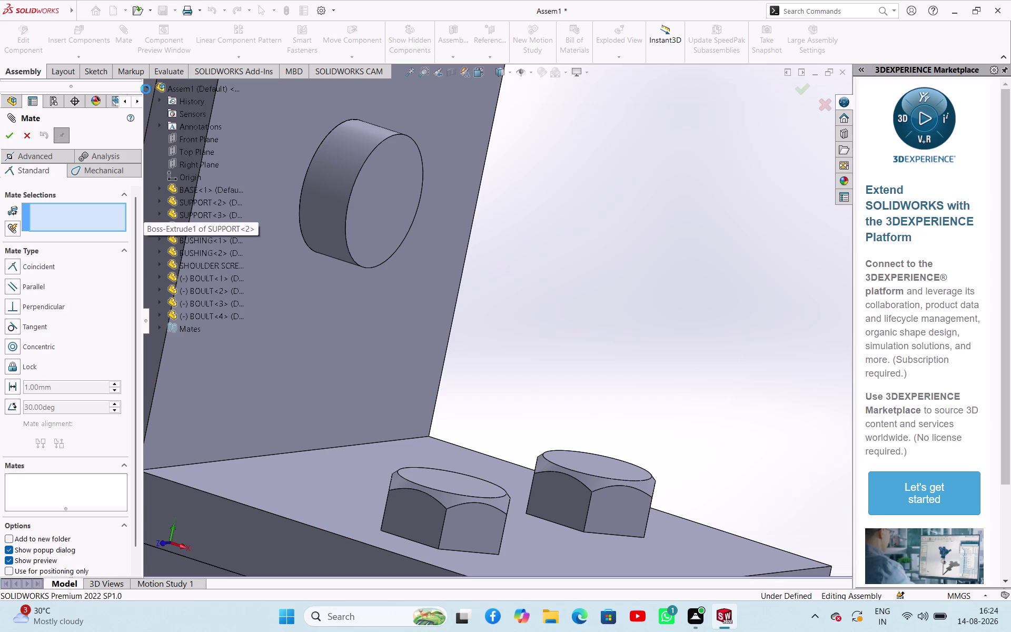
click(160, 288)
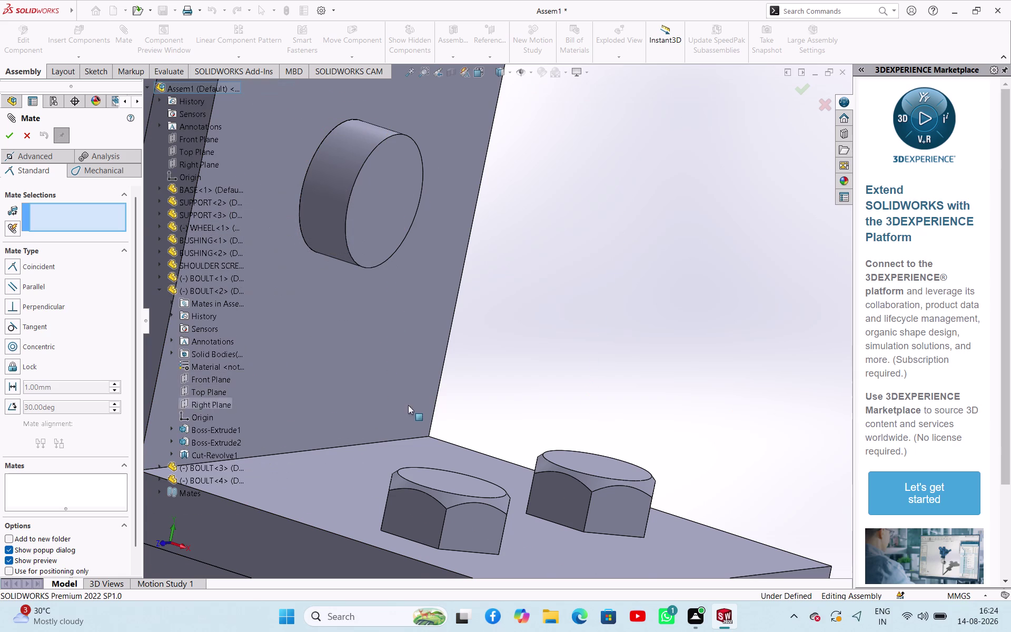
scroll(up, 3)
scroll(up, 3)
scroll(down, 3)
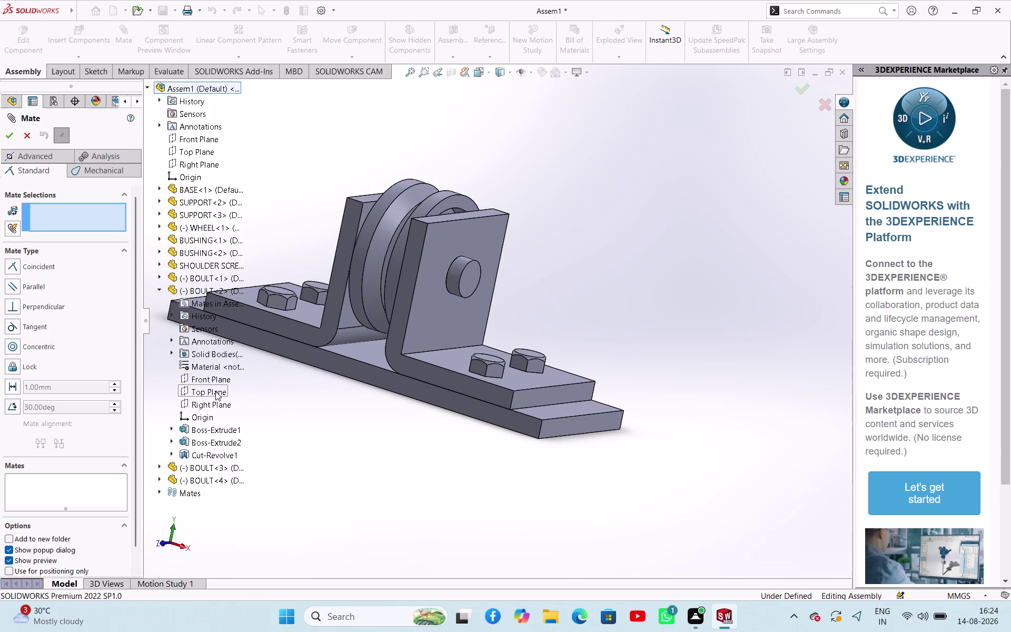
click(204, 380)
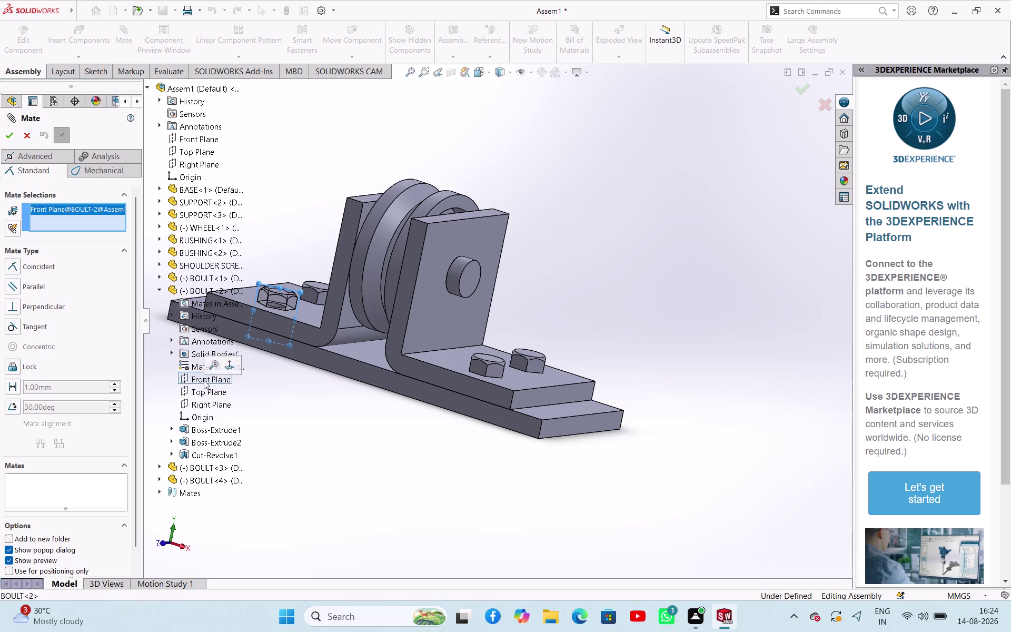
click(199, 138)
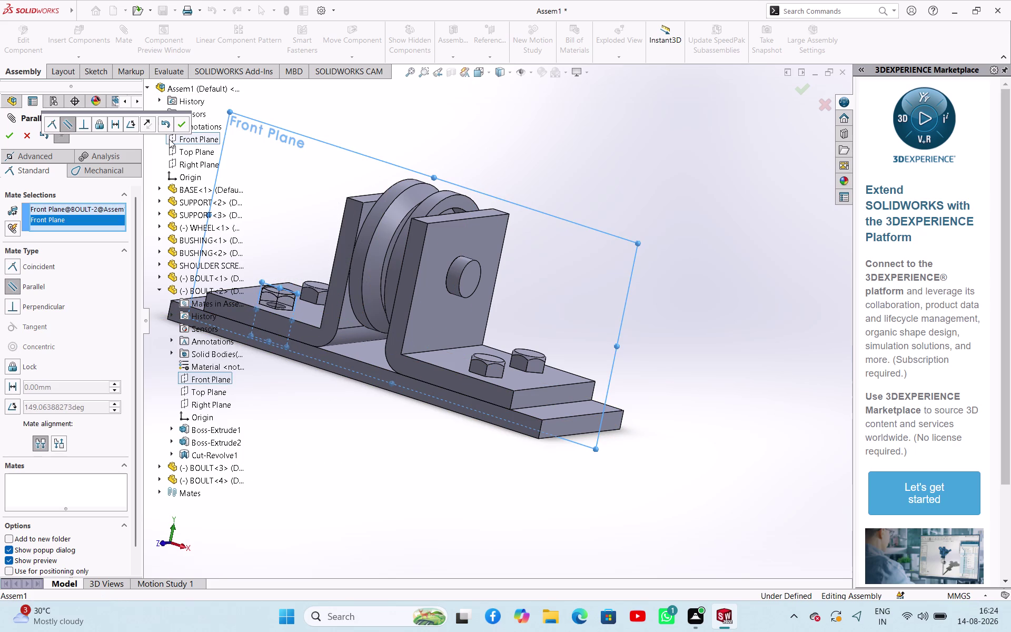
click(179, 123)
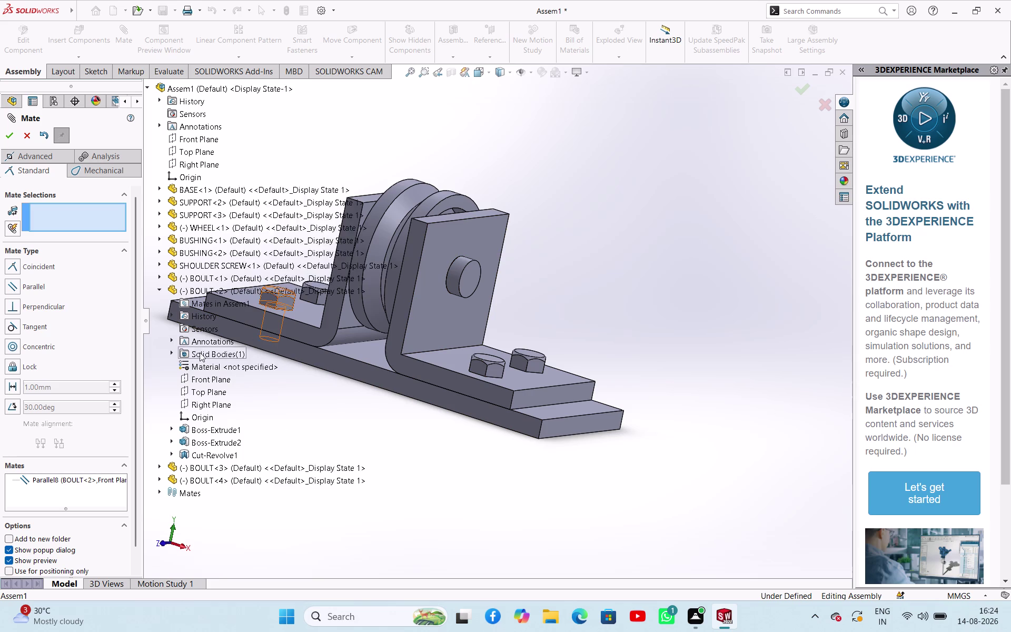
click(161, 289)
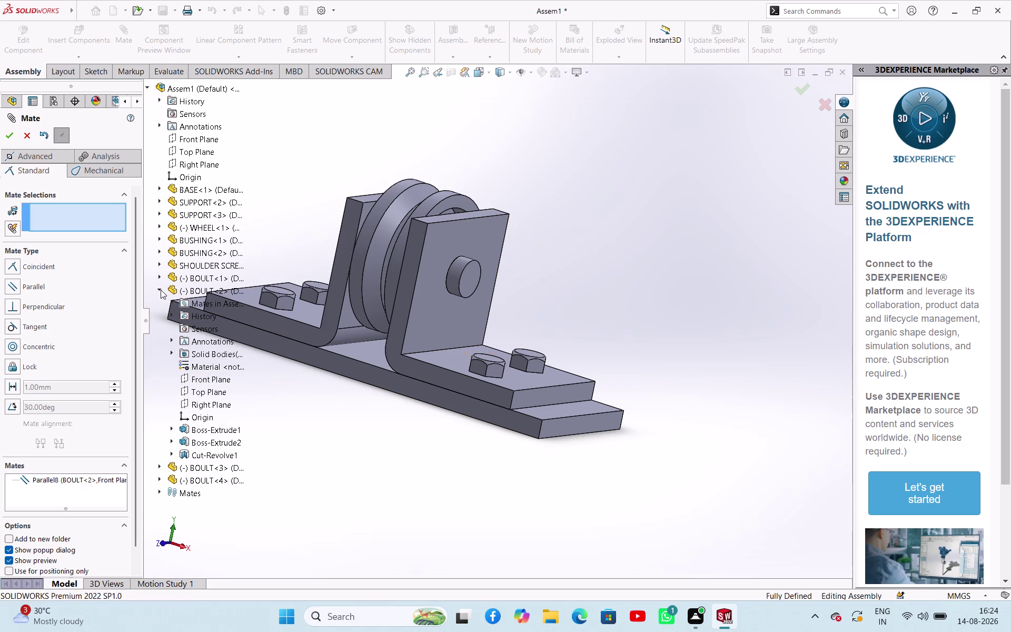
Close the Mate tool and return to the assembly component list.
scroll(up, 3)
scroll(down, 3)
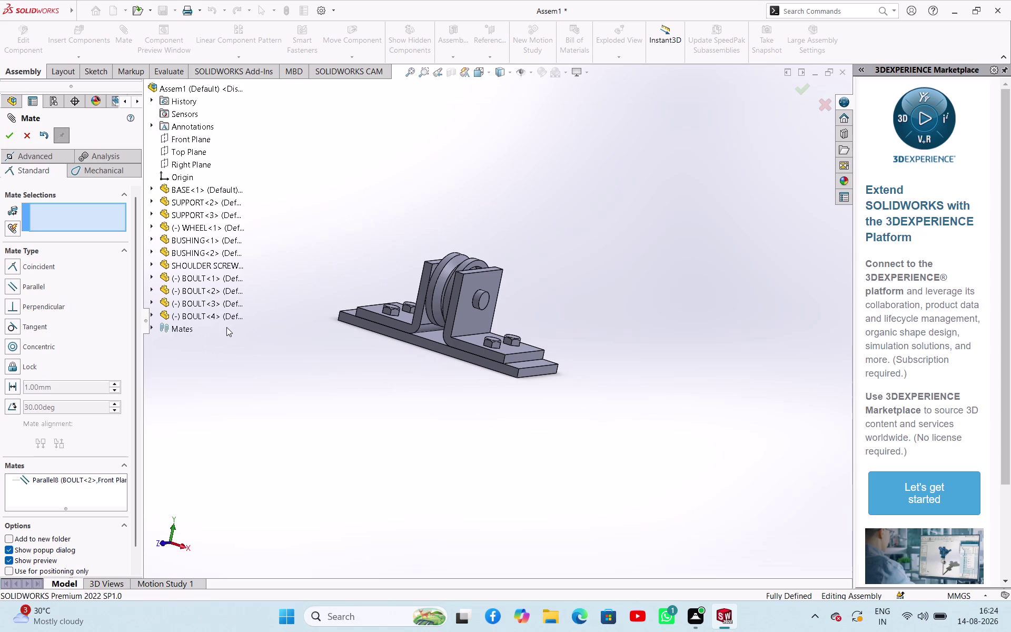
scroll(up, 3)
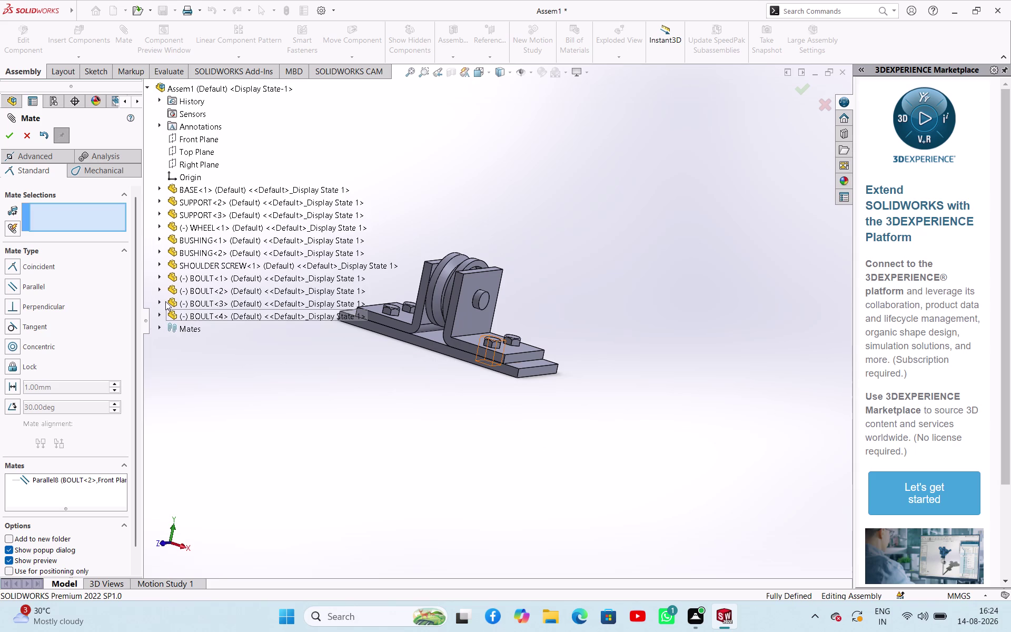
click(6, 142)
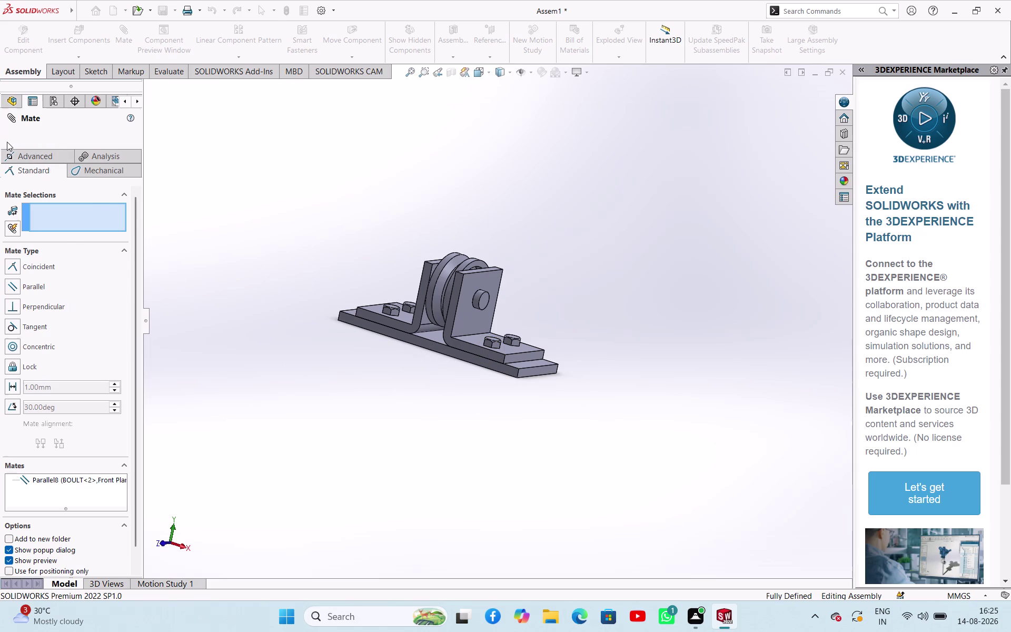
click(206, 330)
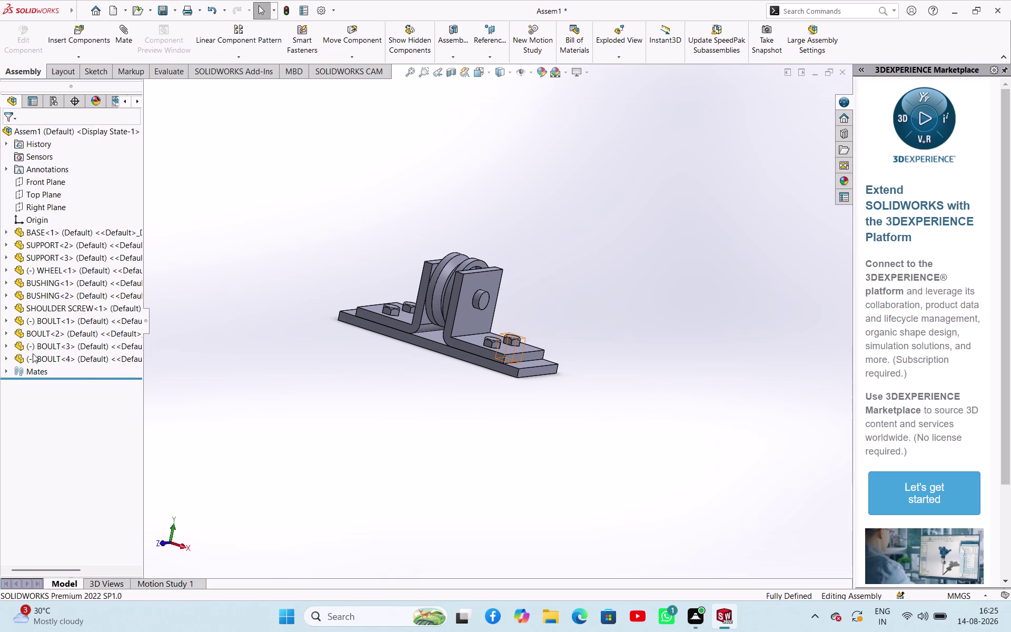